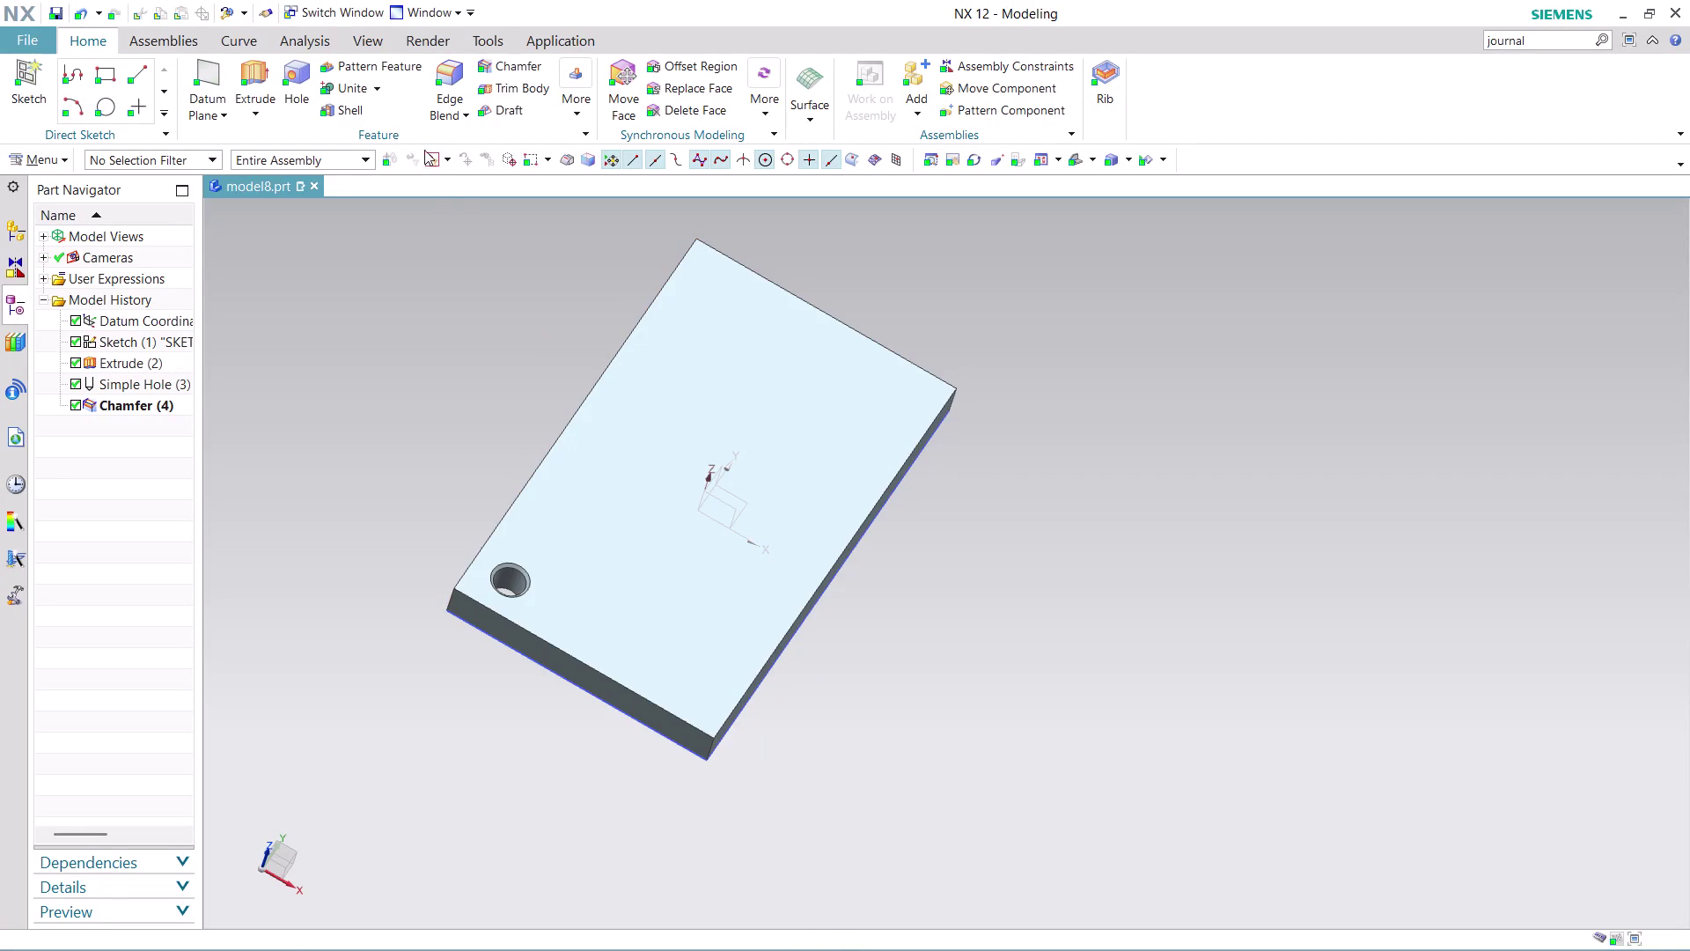
Start a linear pattern of the corner hole and its chamfer along the plate's long edge.
click(409, 64)
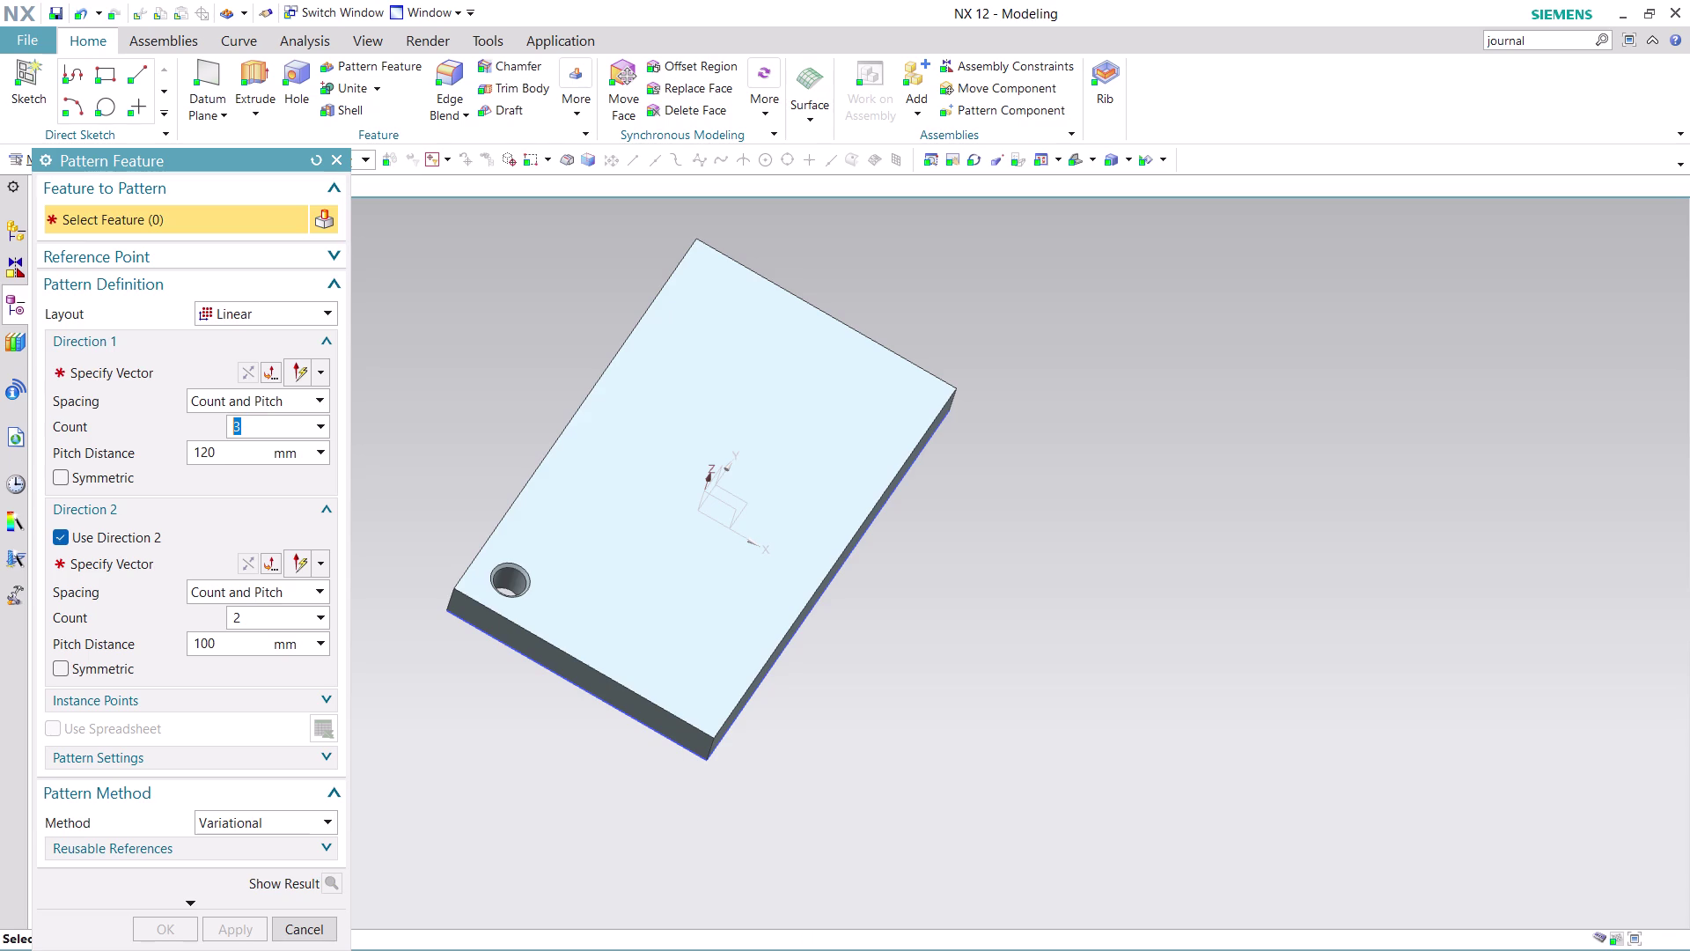
click(511, 584)
click(520, 568)
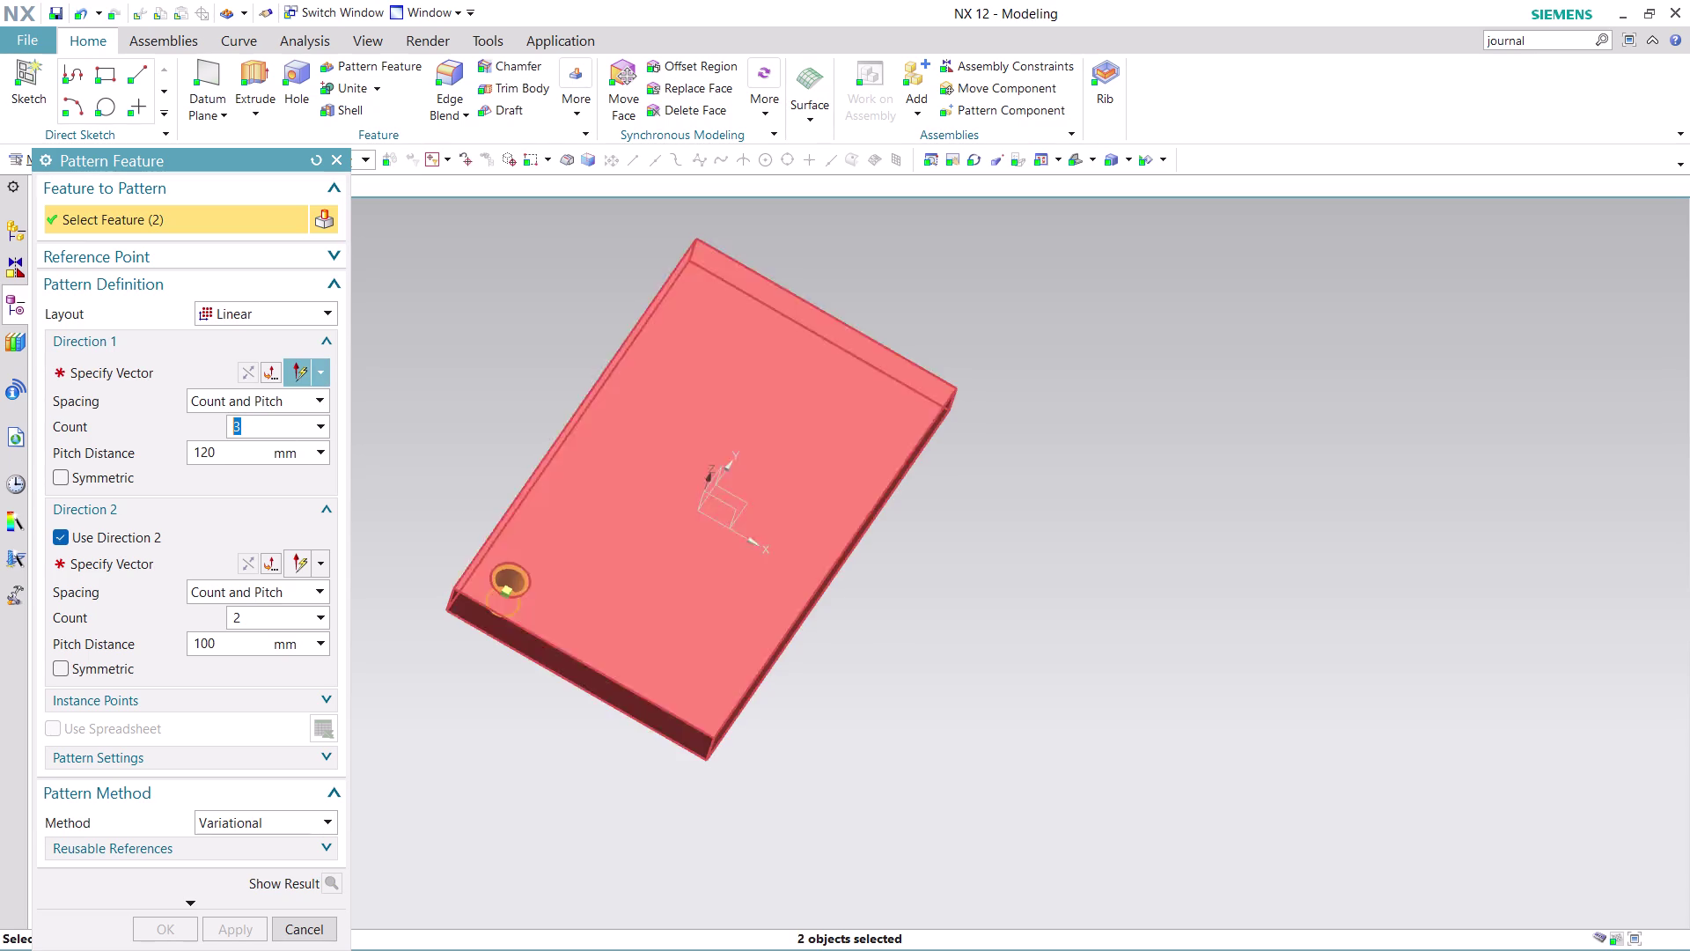
click(157, 373)
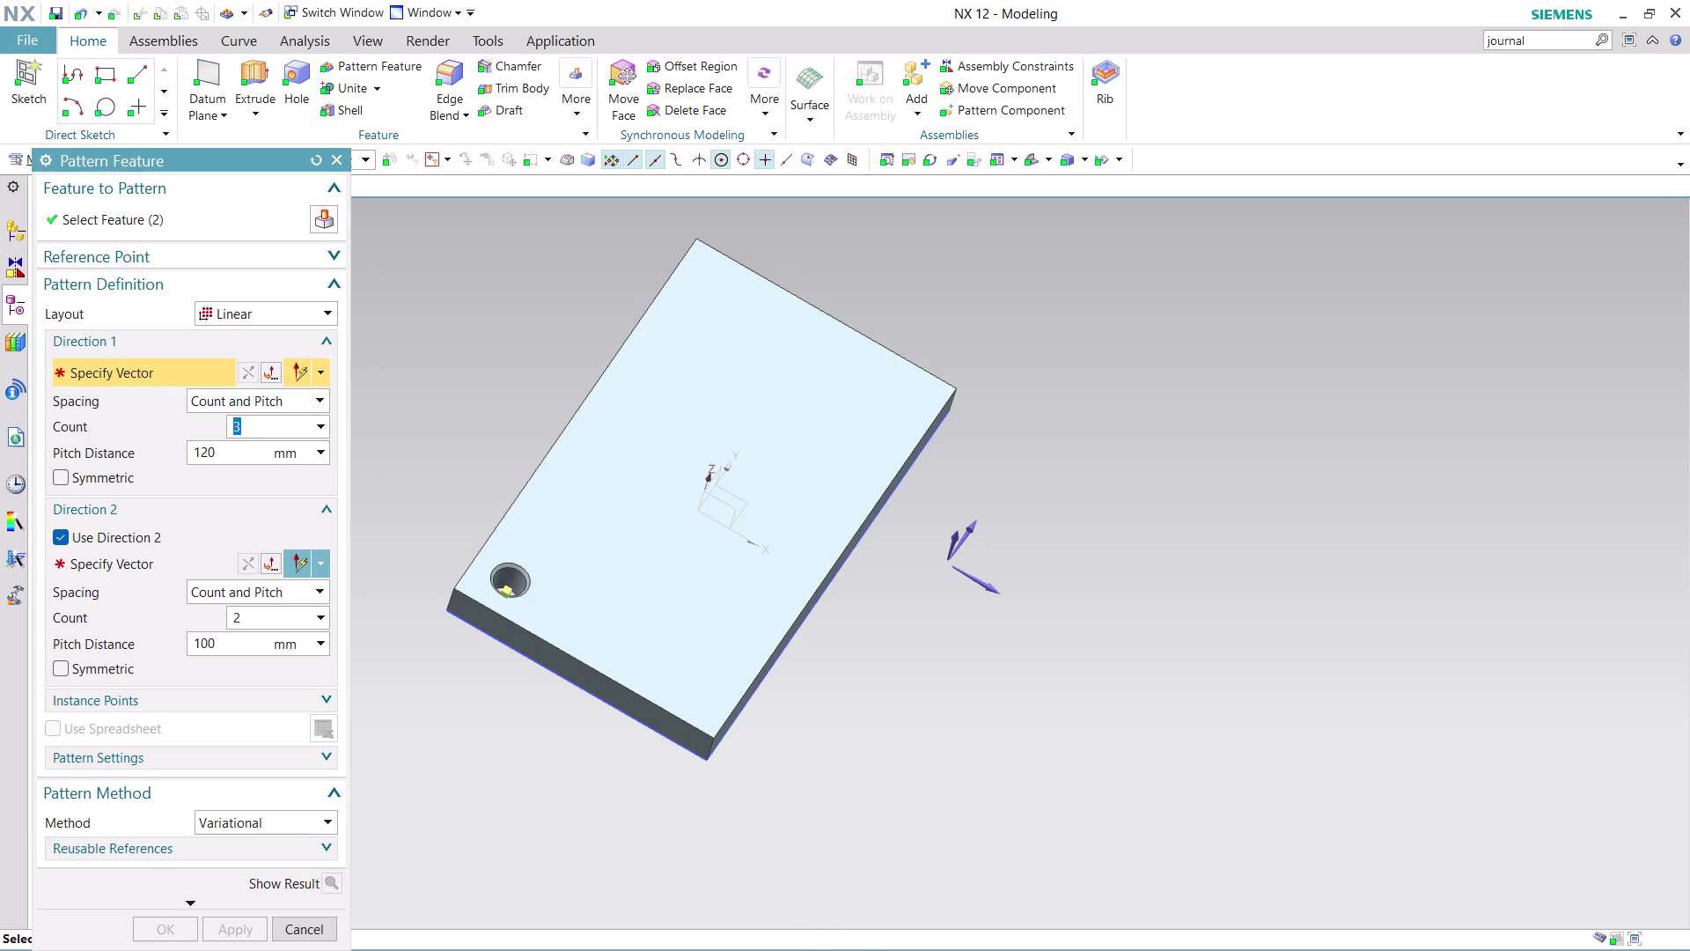
click(536, 463)
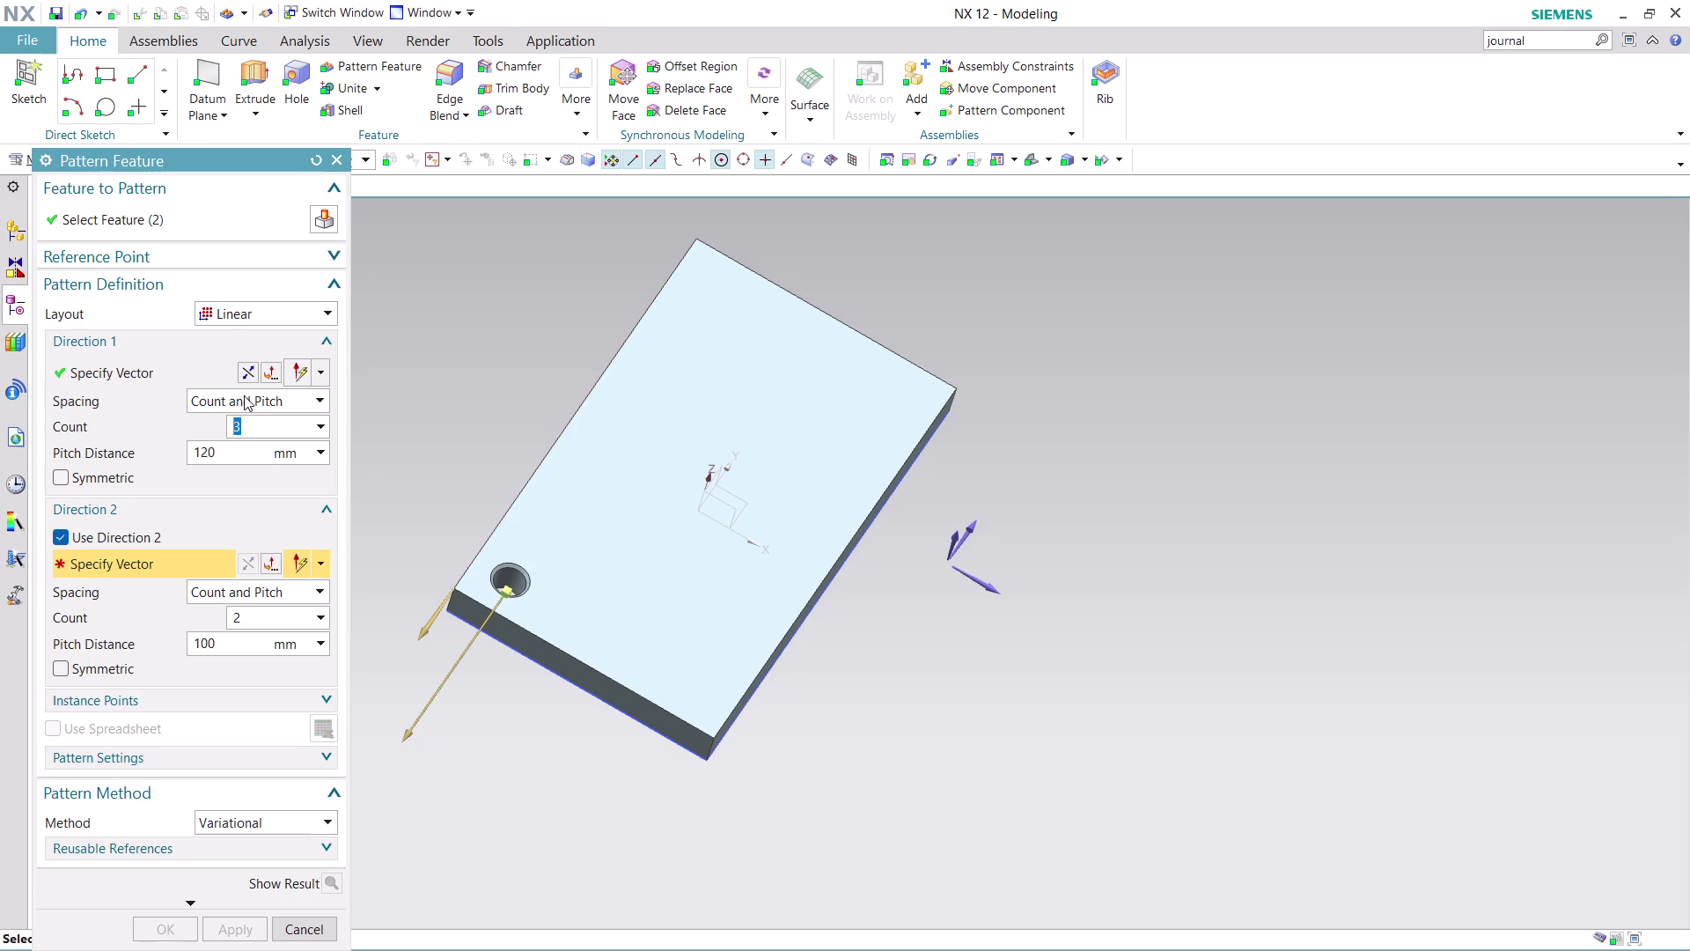
click(250, 372)
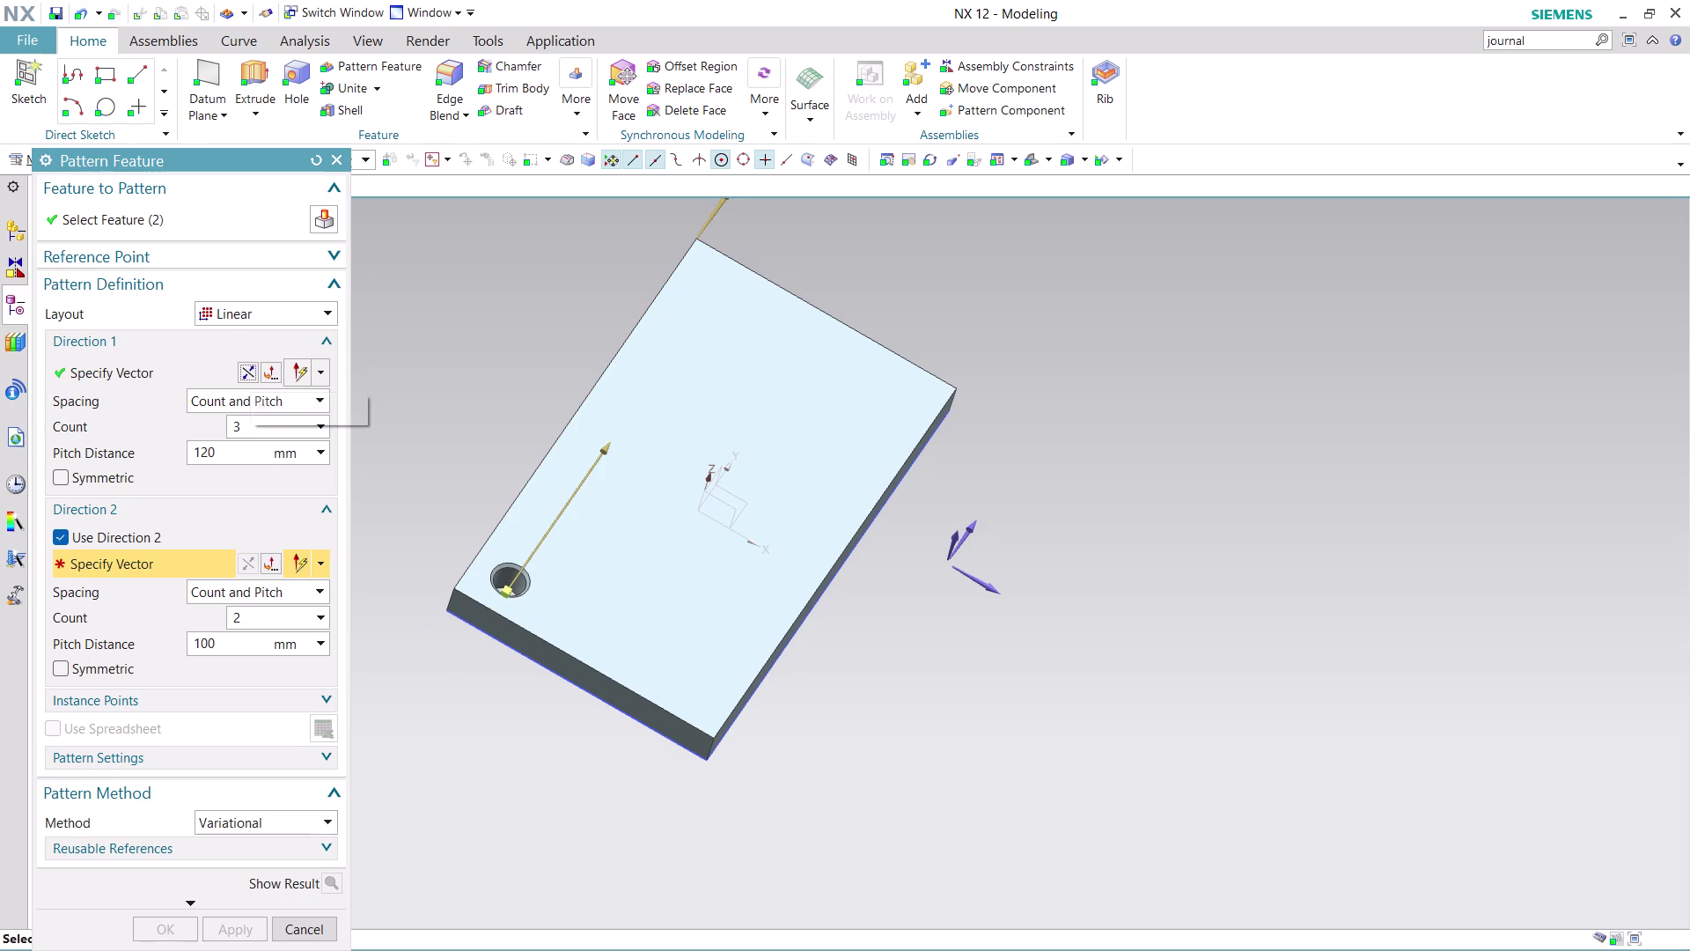
Set 125 mm and 130 mm spacings for the two directions and create the 3 × 2 pattern.
click(240, 449)
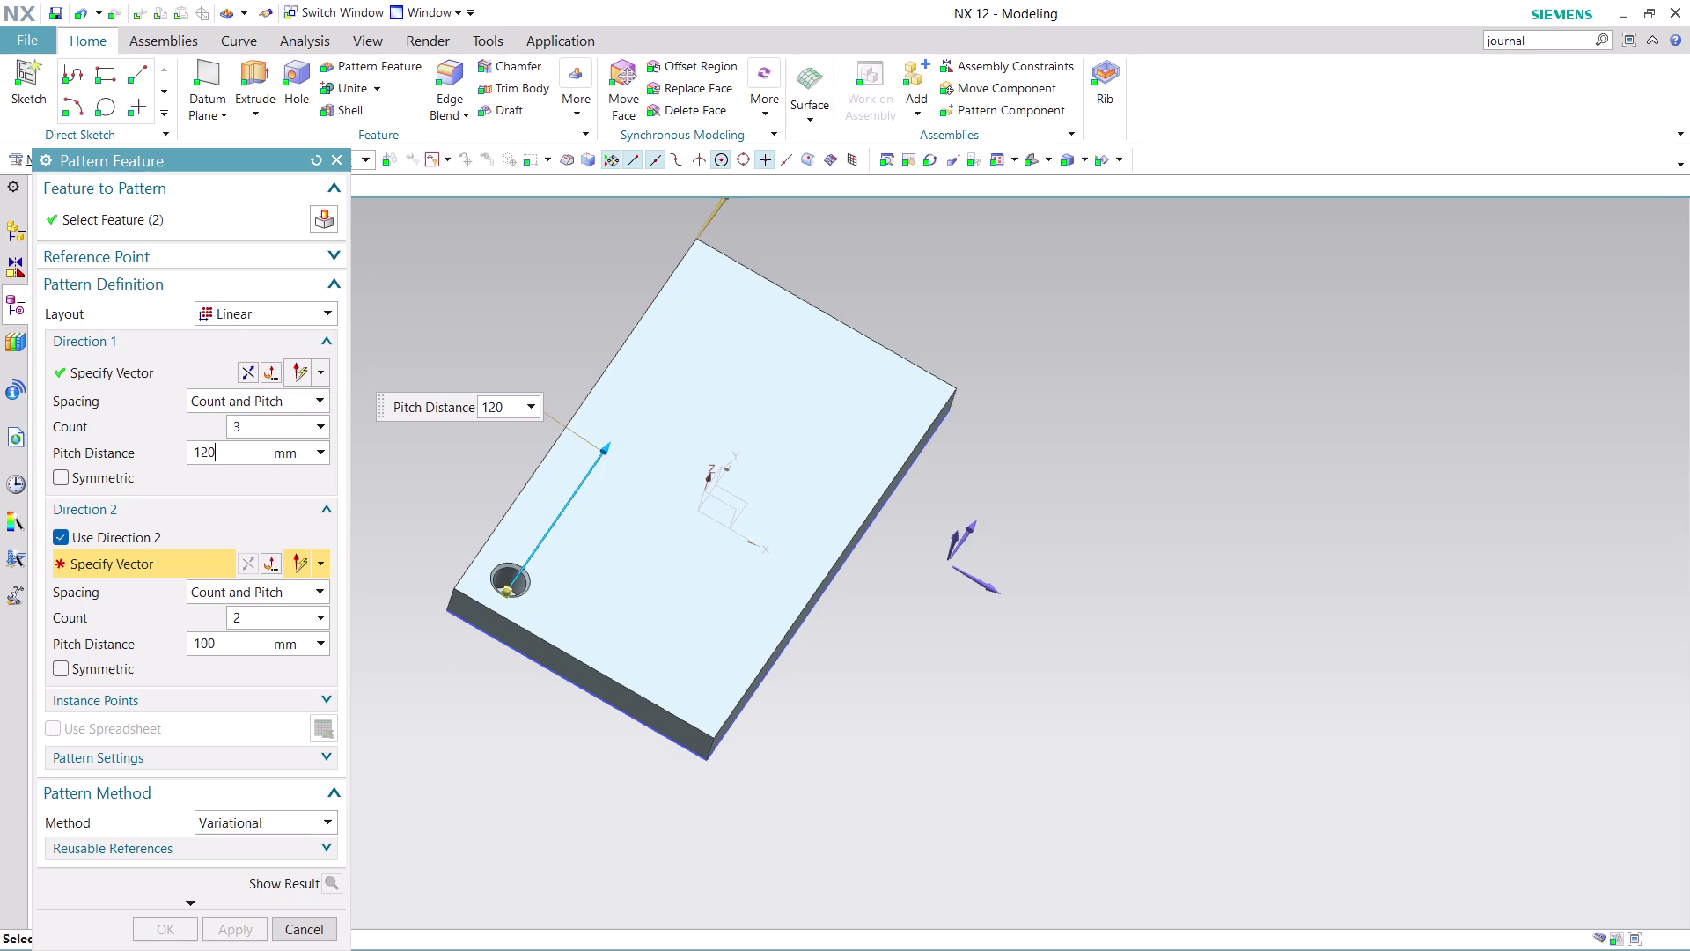
key(BackSpace)
key(5)
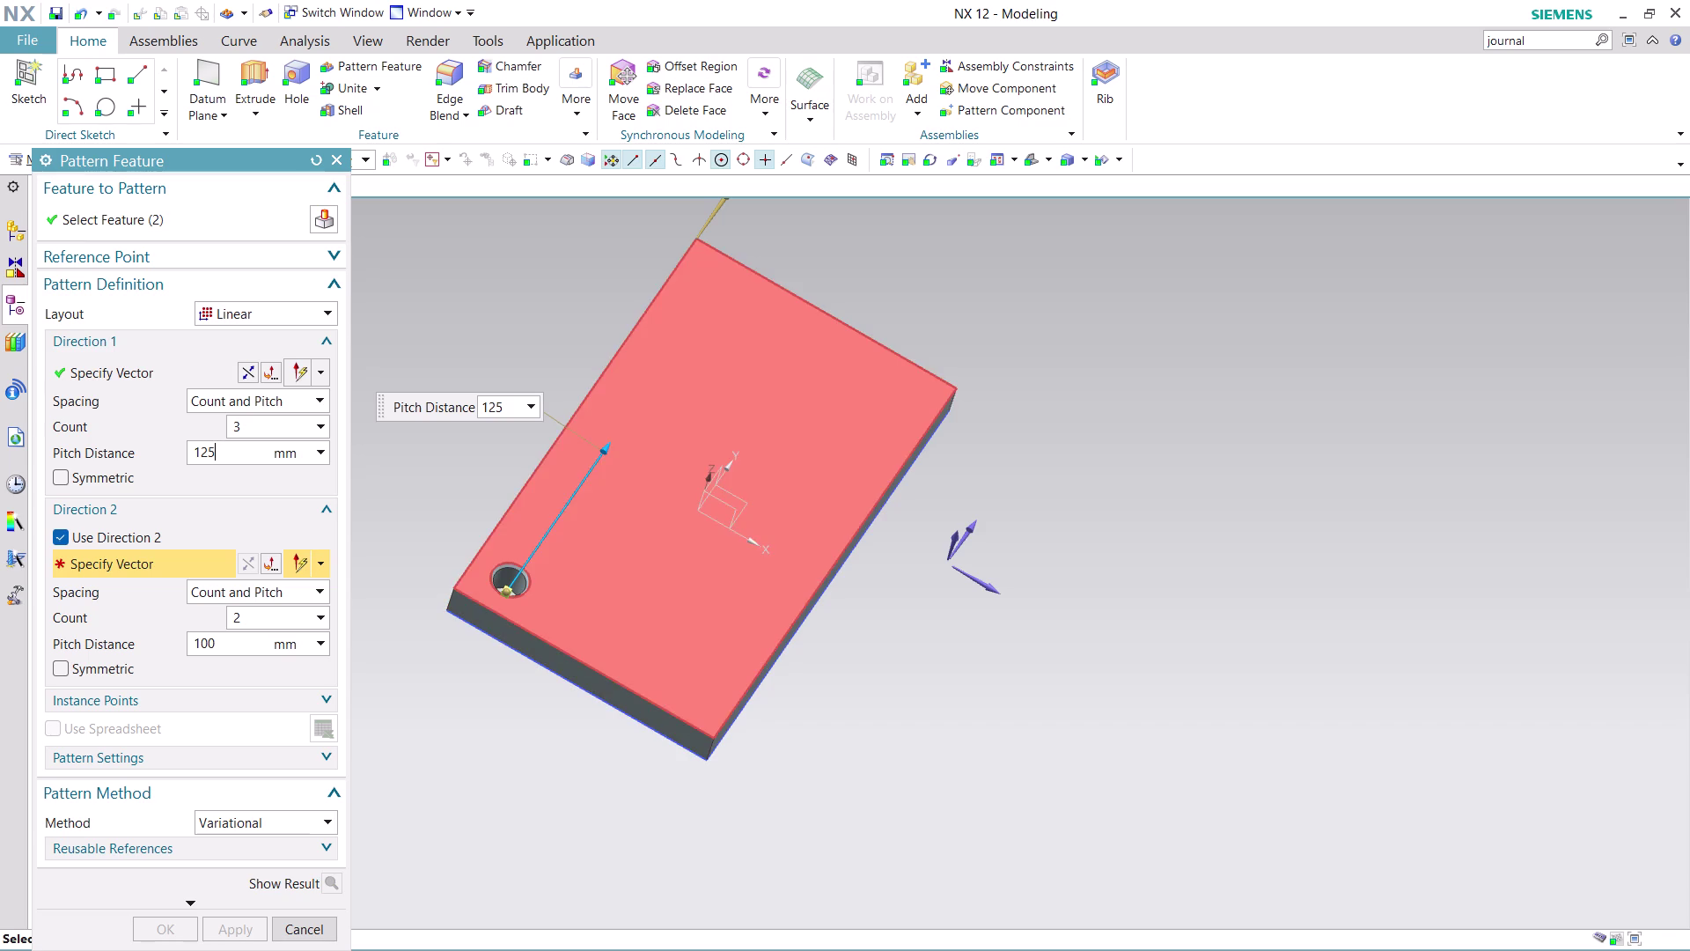
click(649, 699)
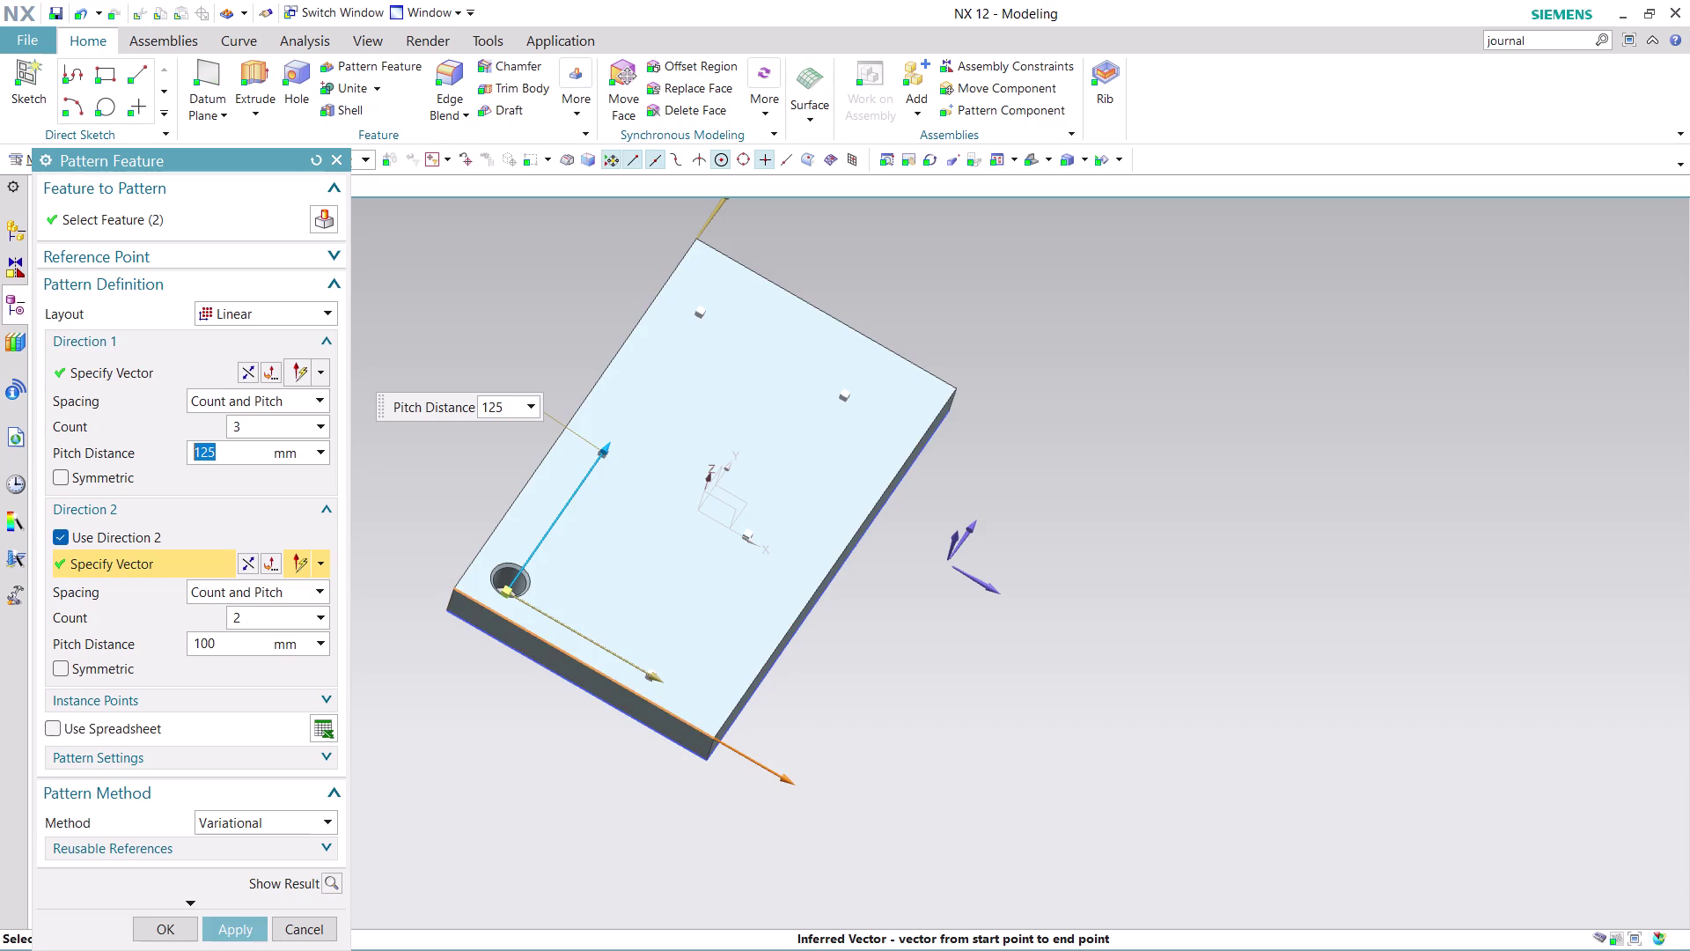
double_click(237, 648)
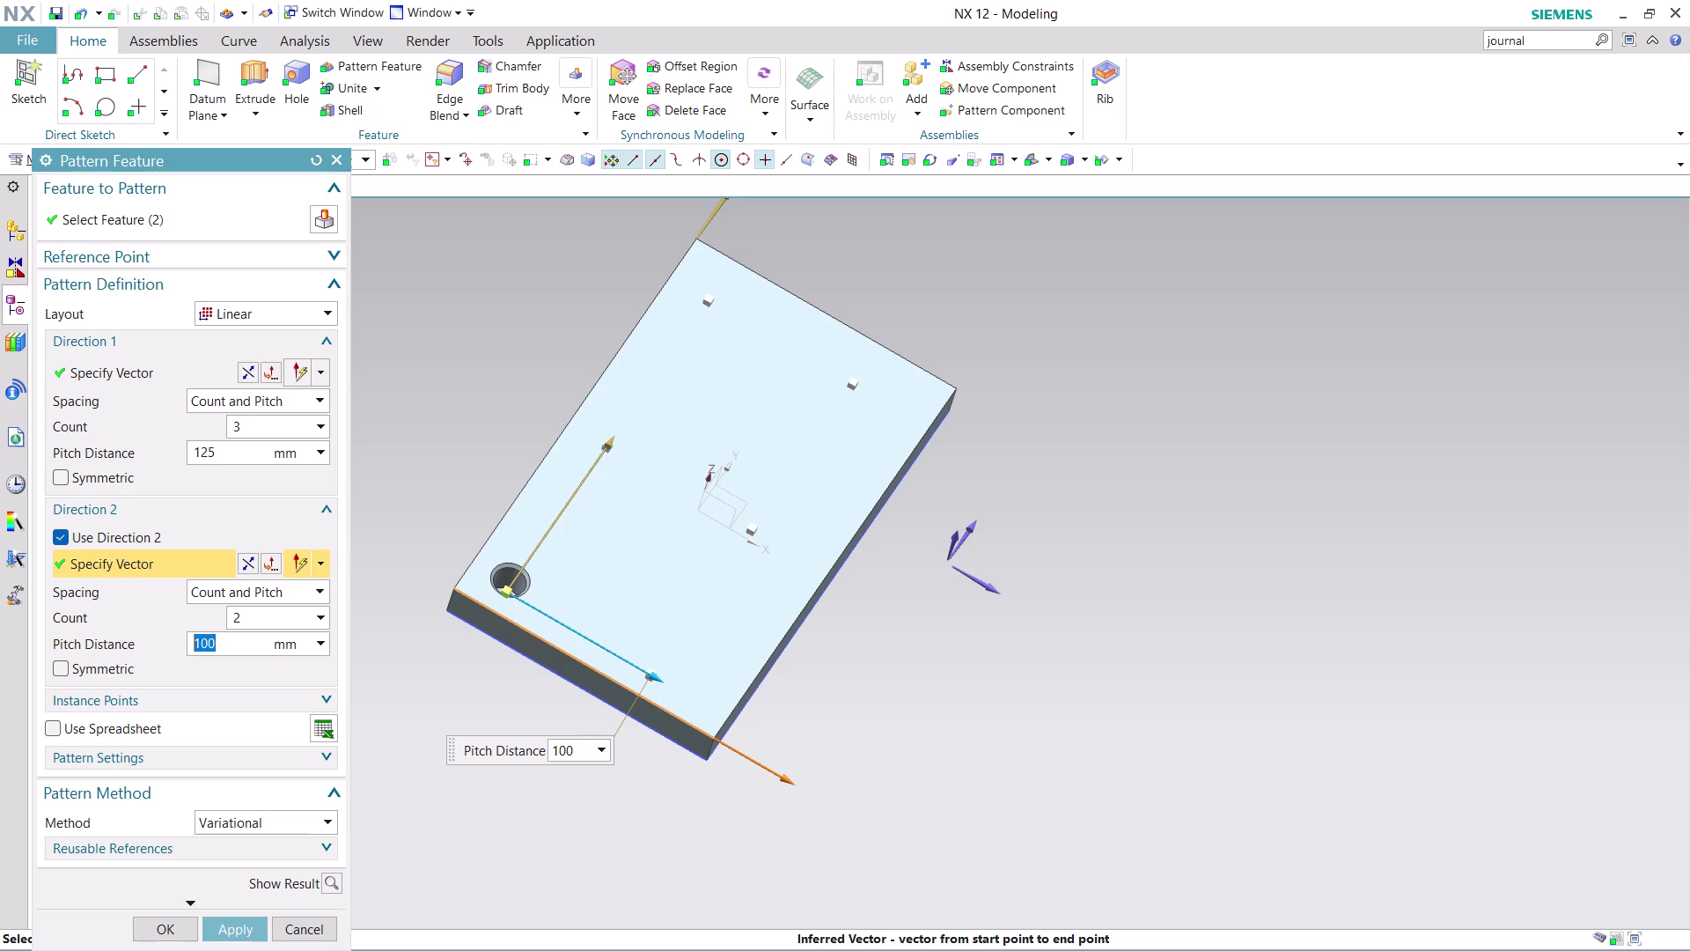
key(1)
text(3)
text(0)
click(249, 930)
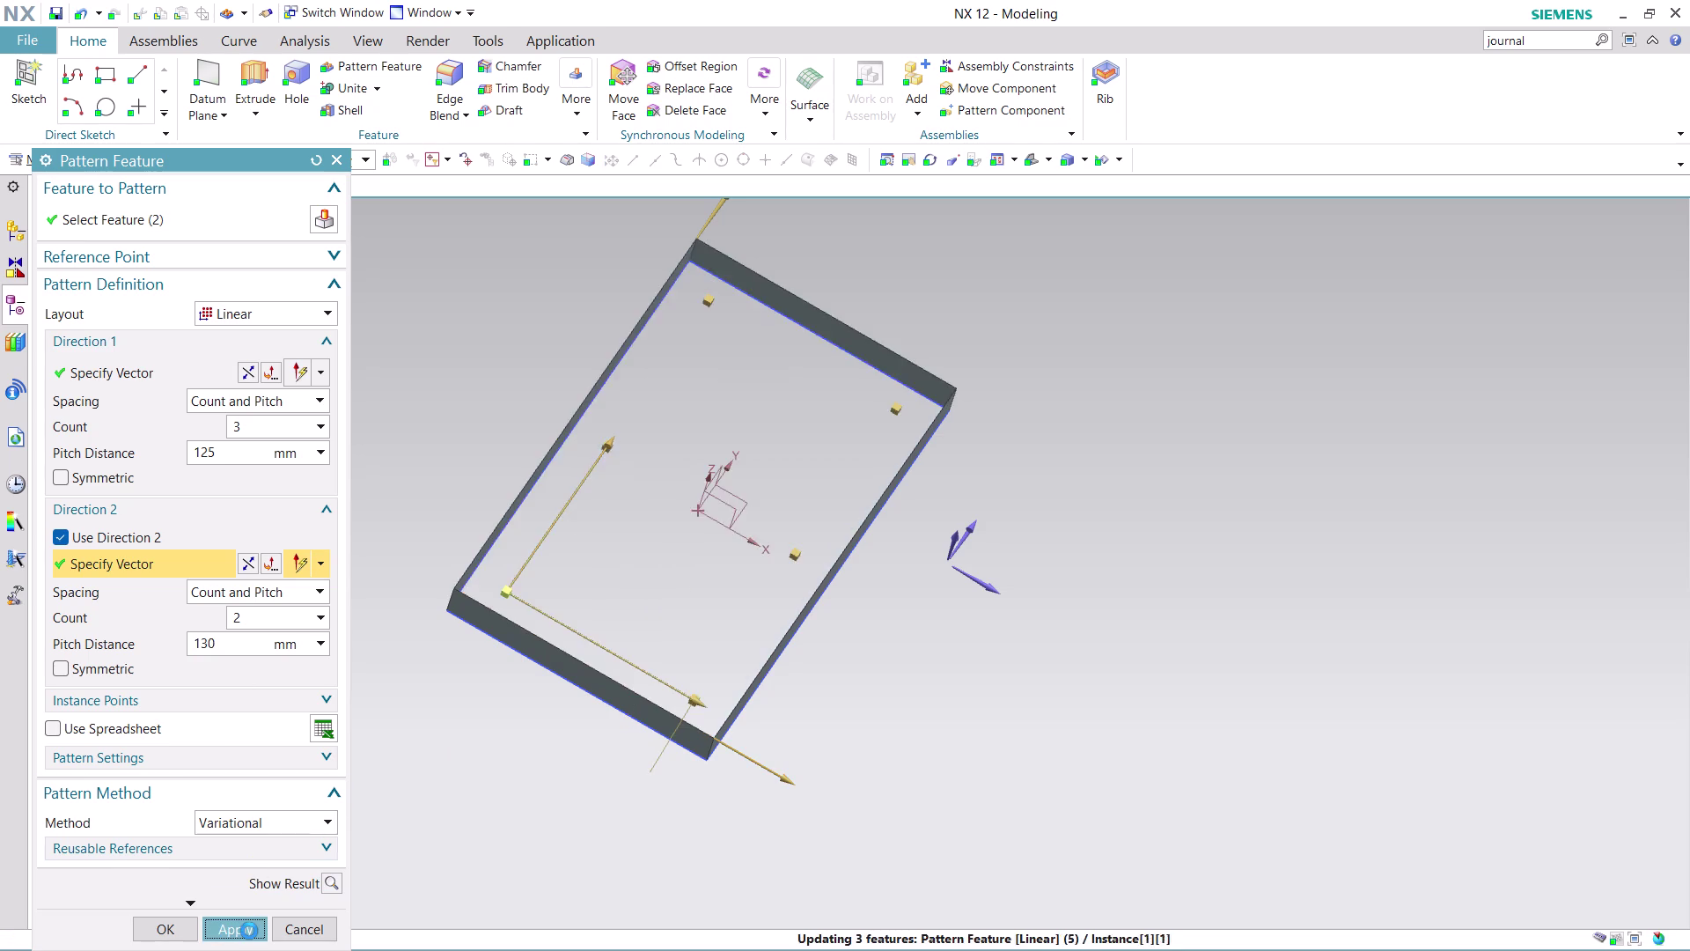
click(307, 934)
scroll(up, 3)
Inspect the six patterned holes, then start a chamfer on the plate's front long edge.
middle_drag(817, 791, 665, 833)
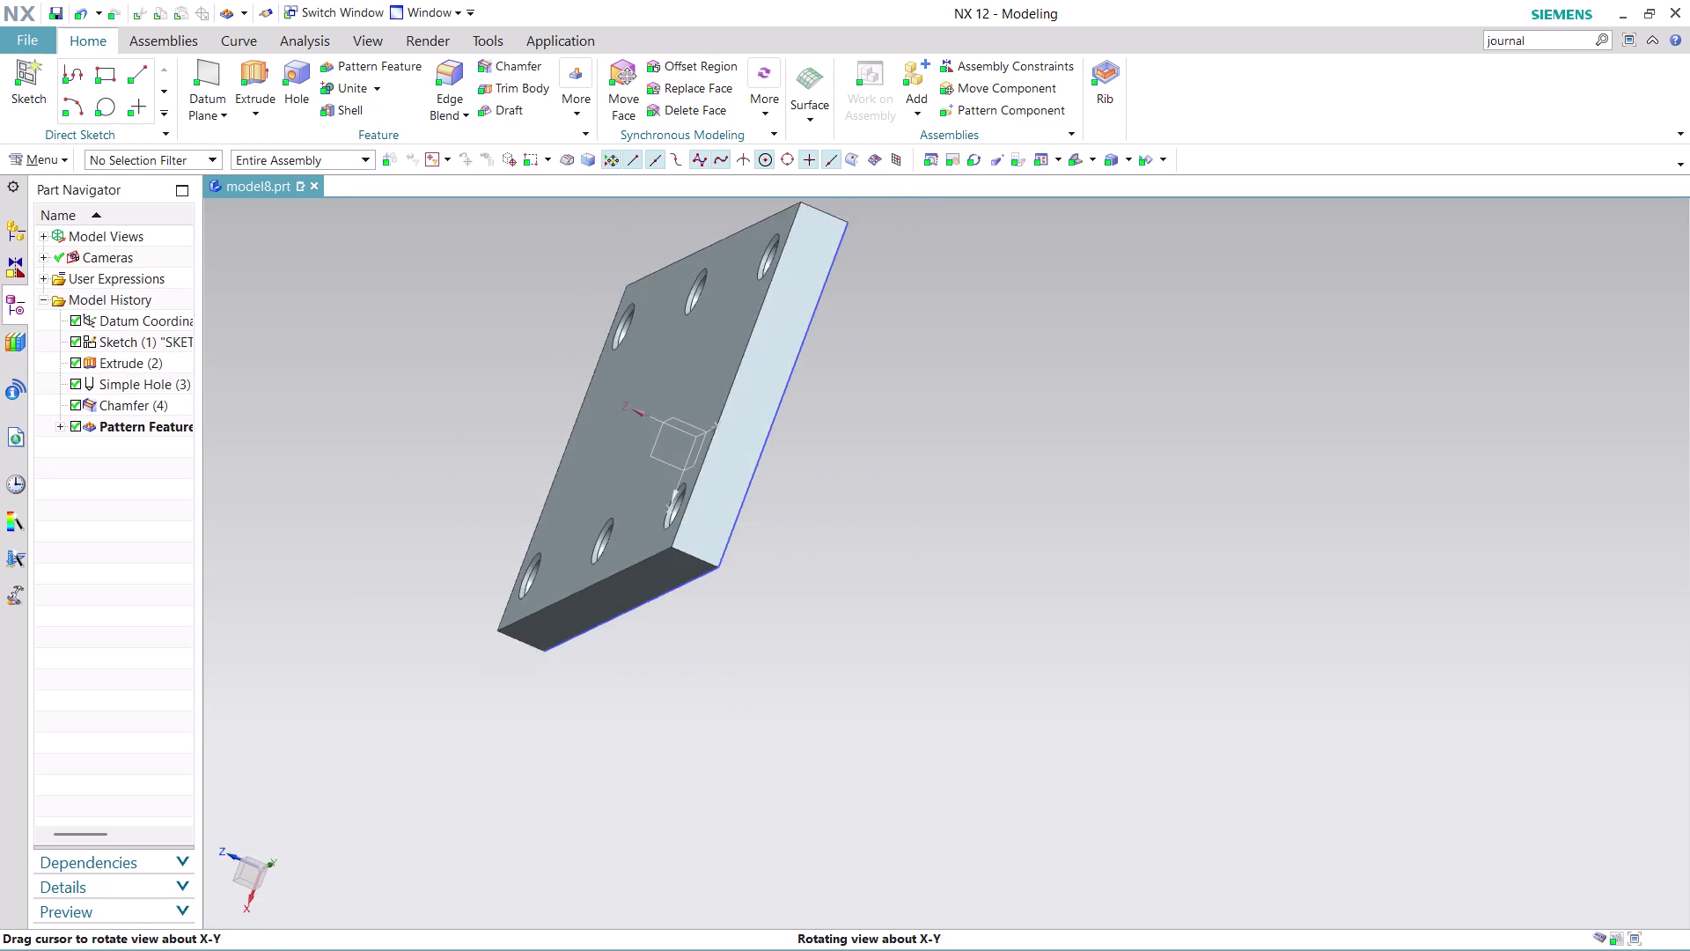
middle_drag(665, 833, 692, 712)
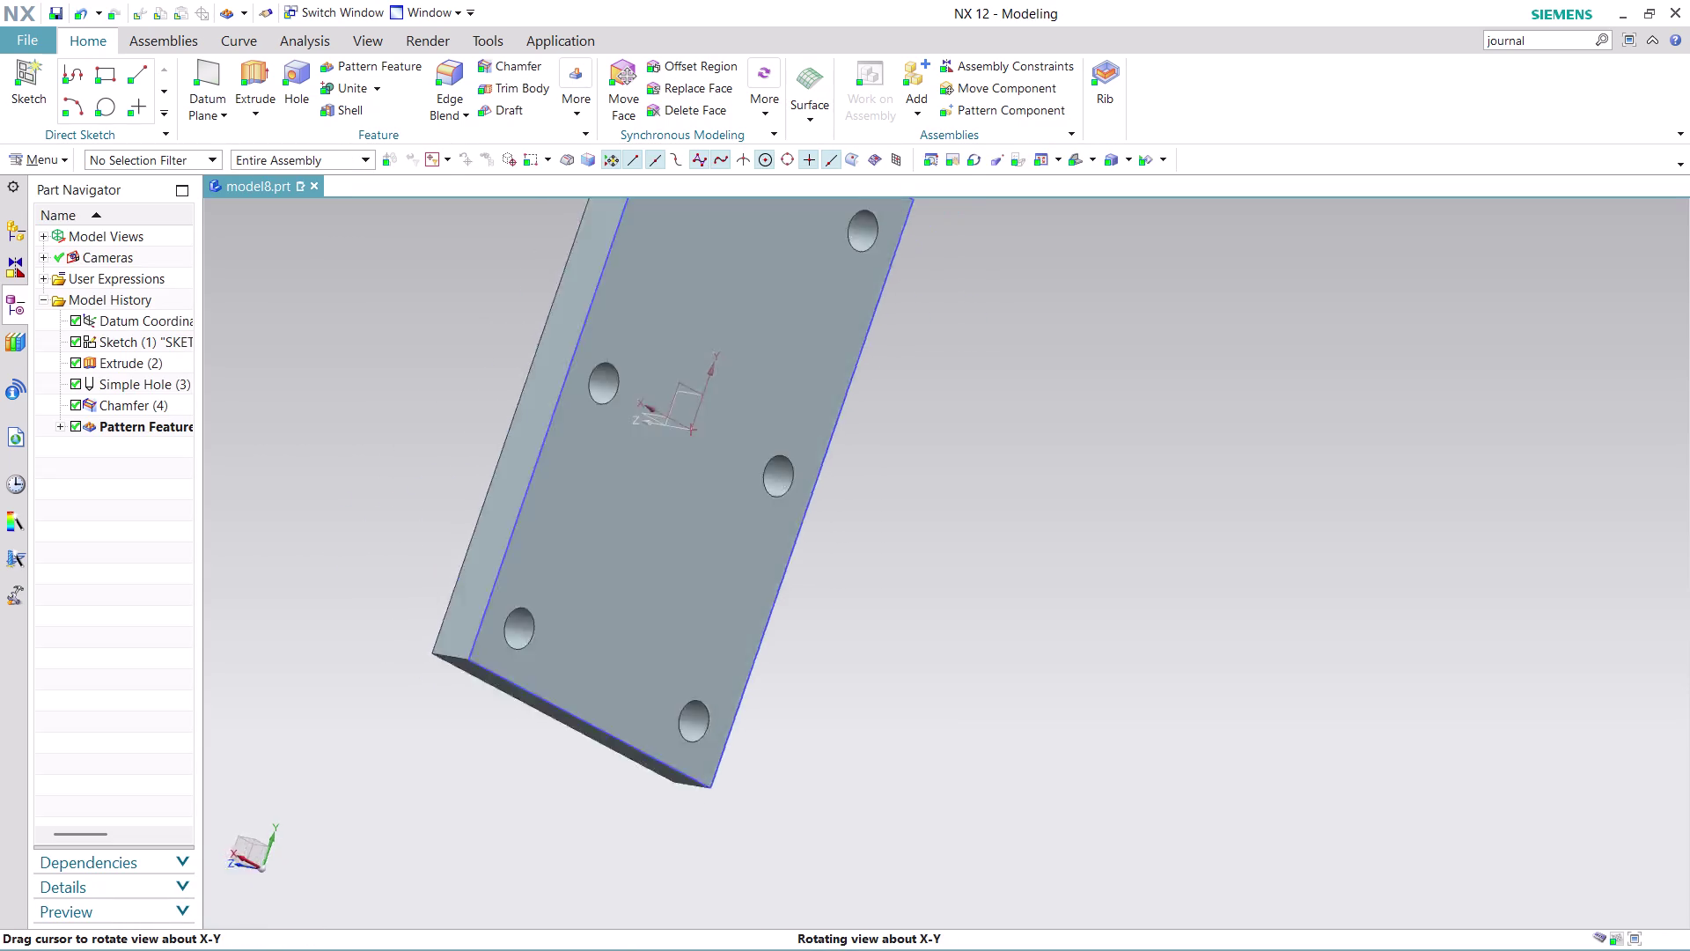
middle_drag(691, 712, 789, 645)
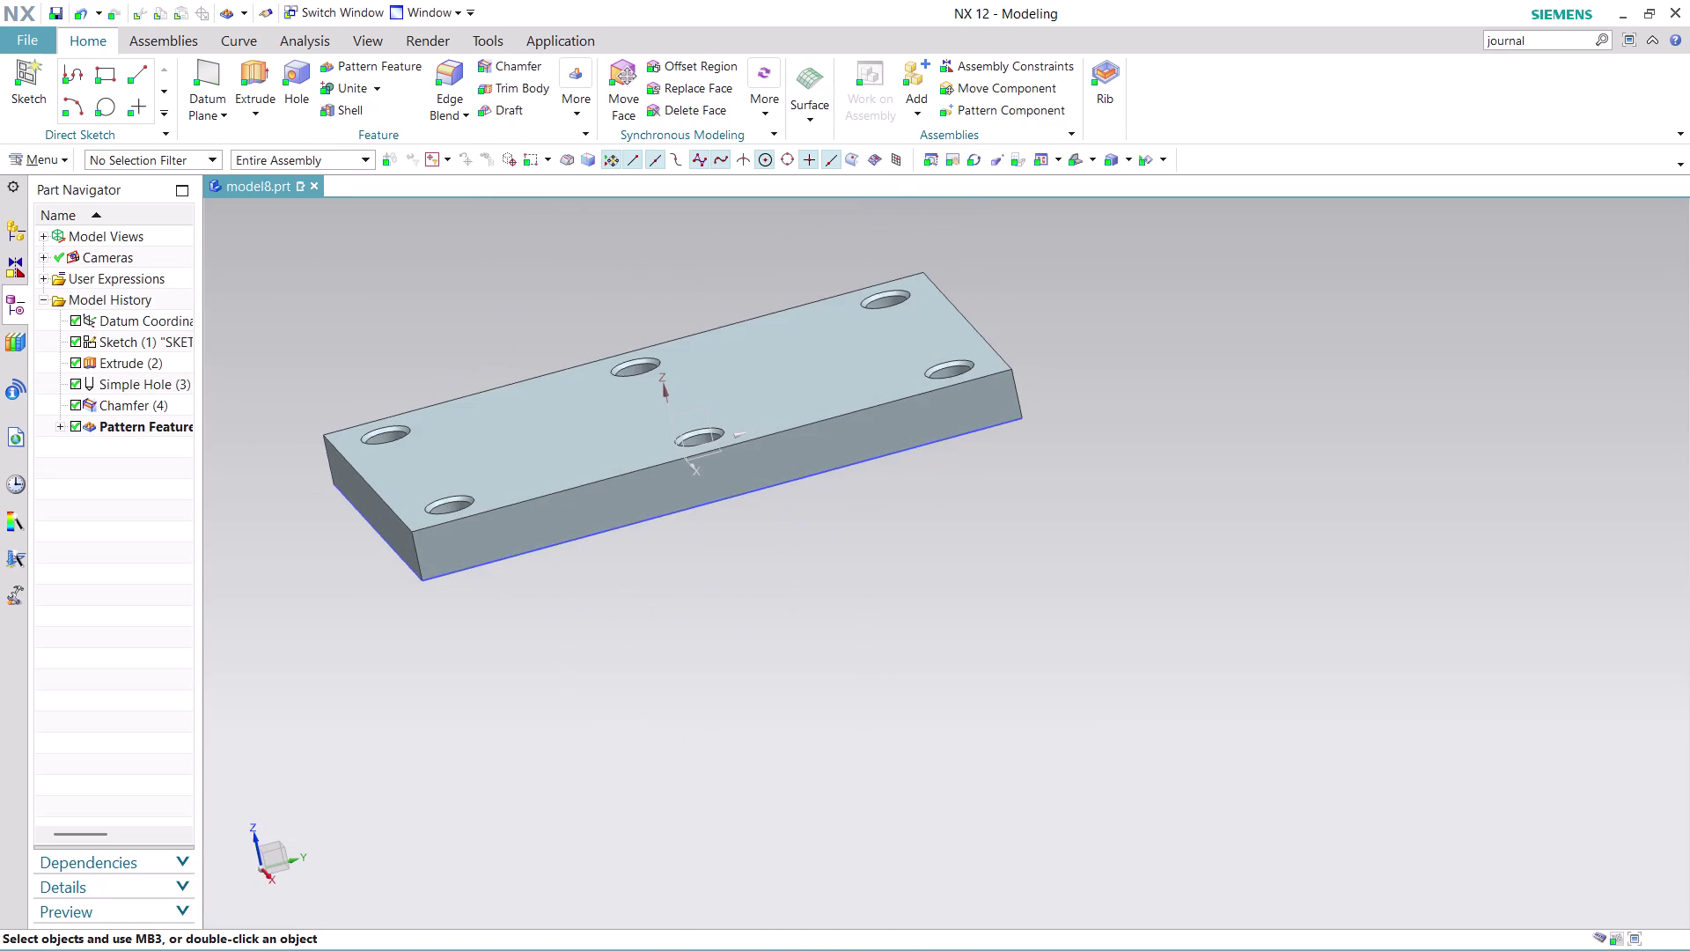
scroll(up, 3)
scroll(down, 3)
scroll(up, 3)
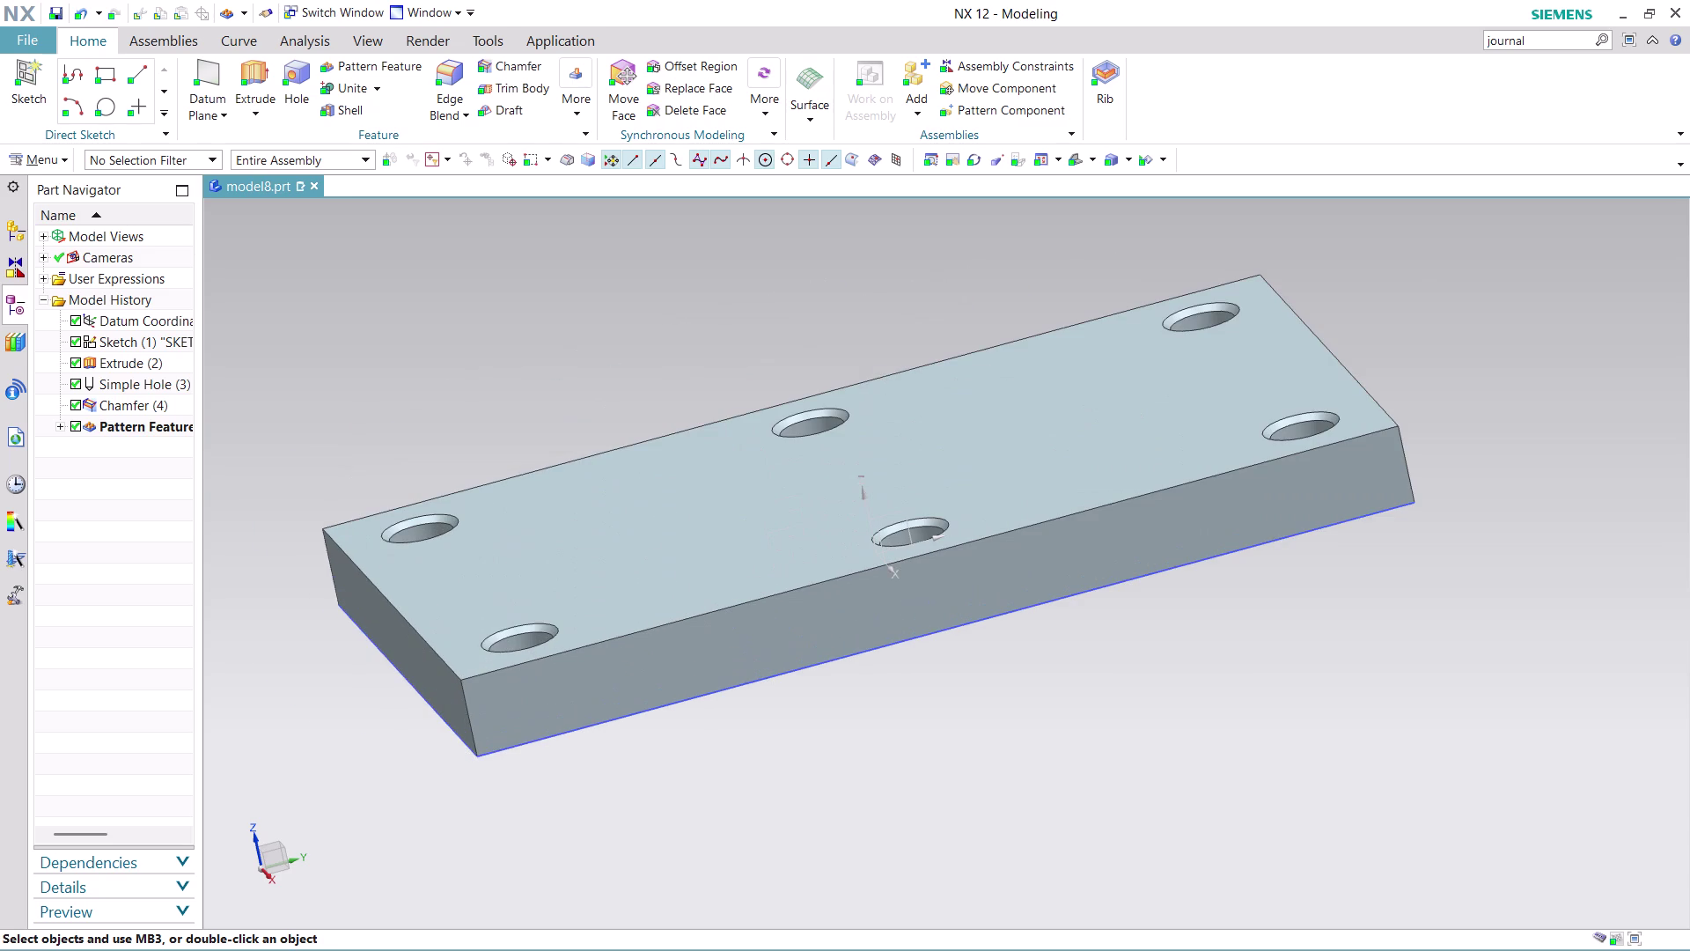
click(529, 67)
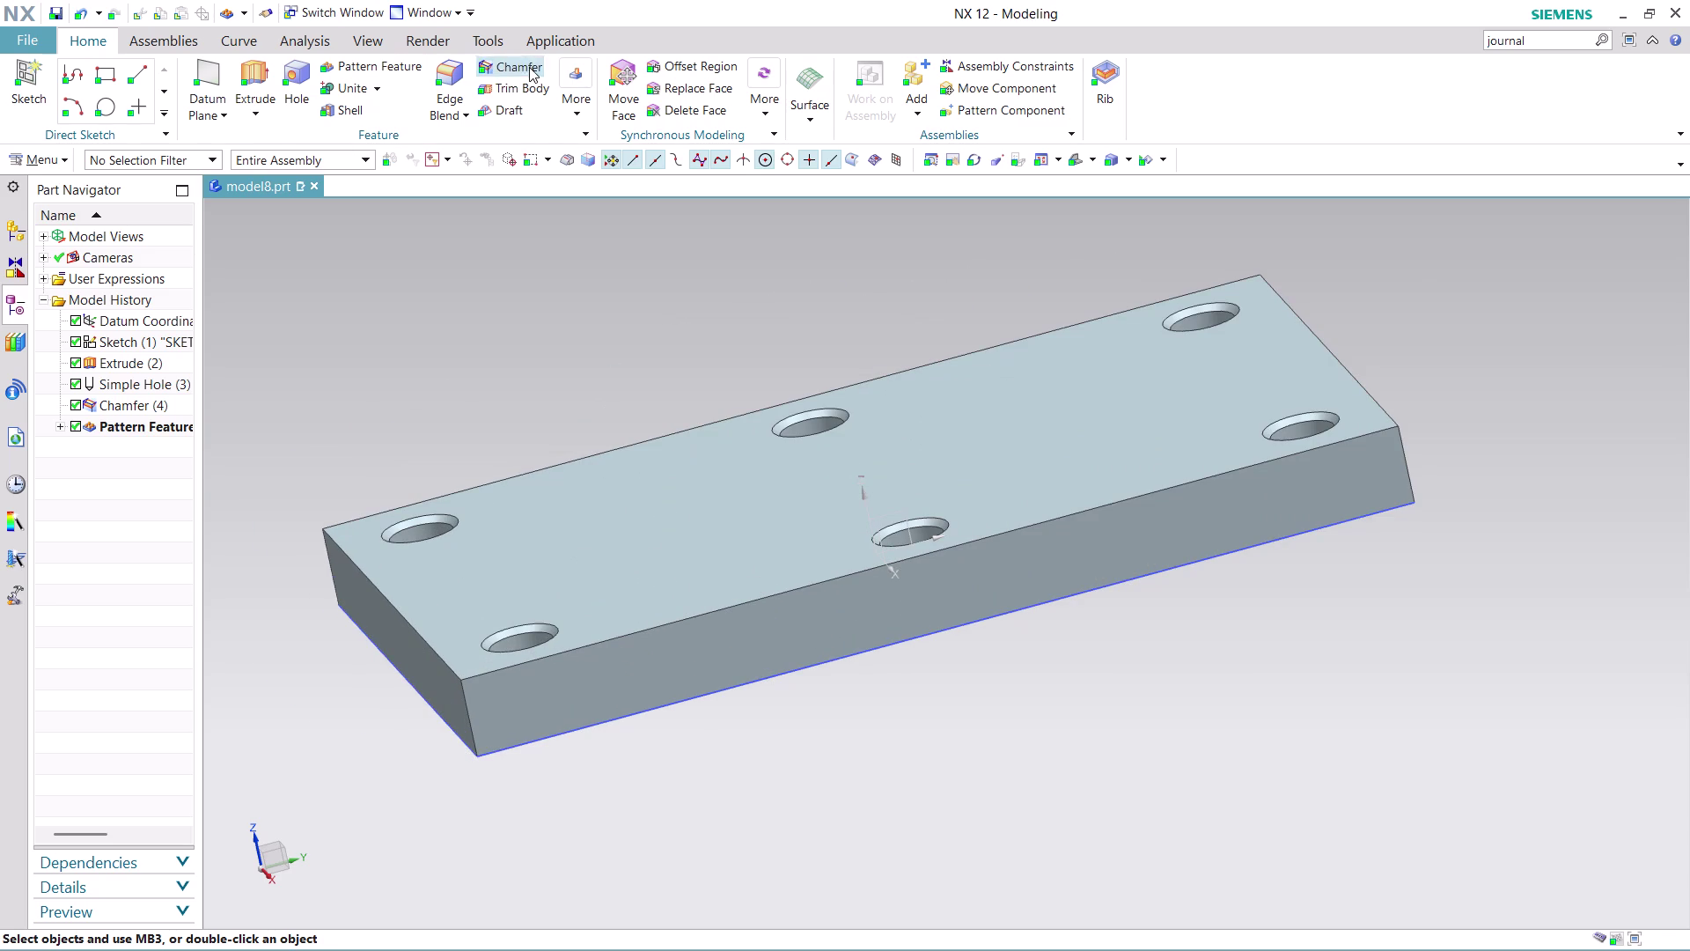
click(776, 595)
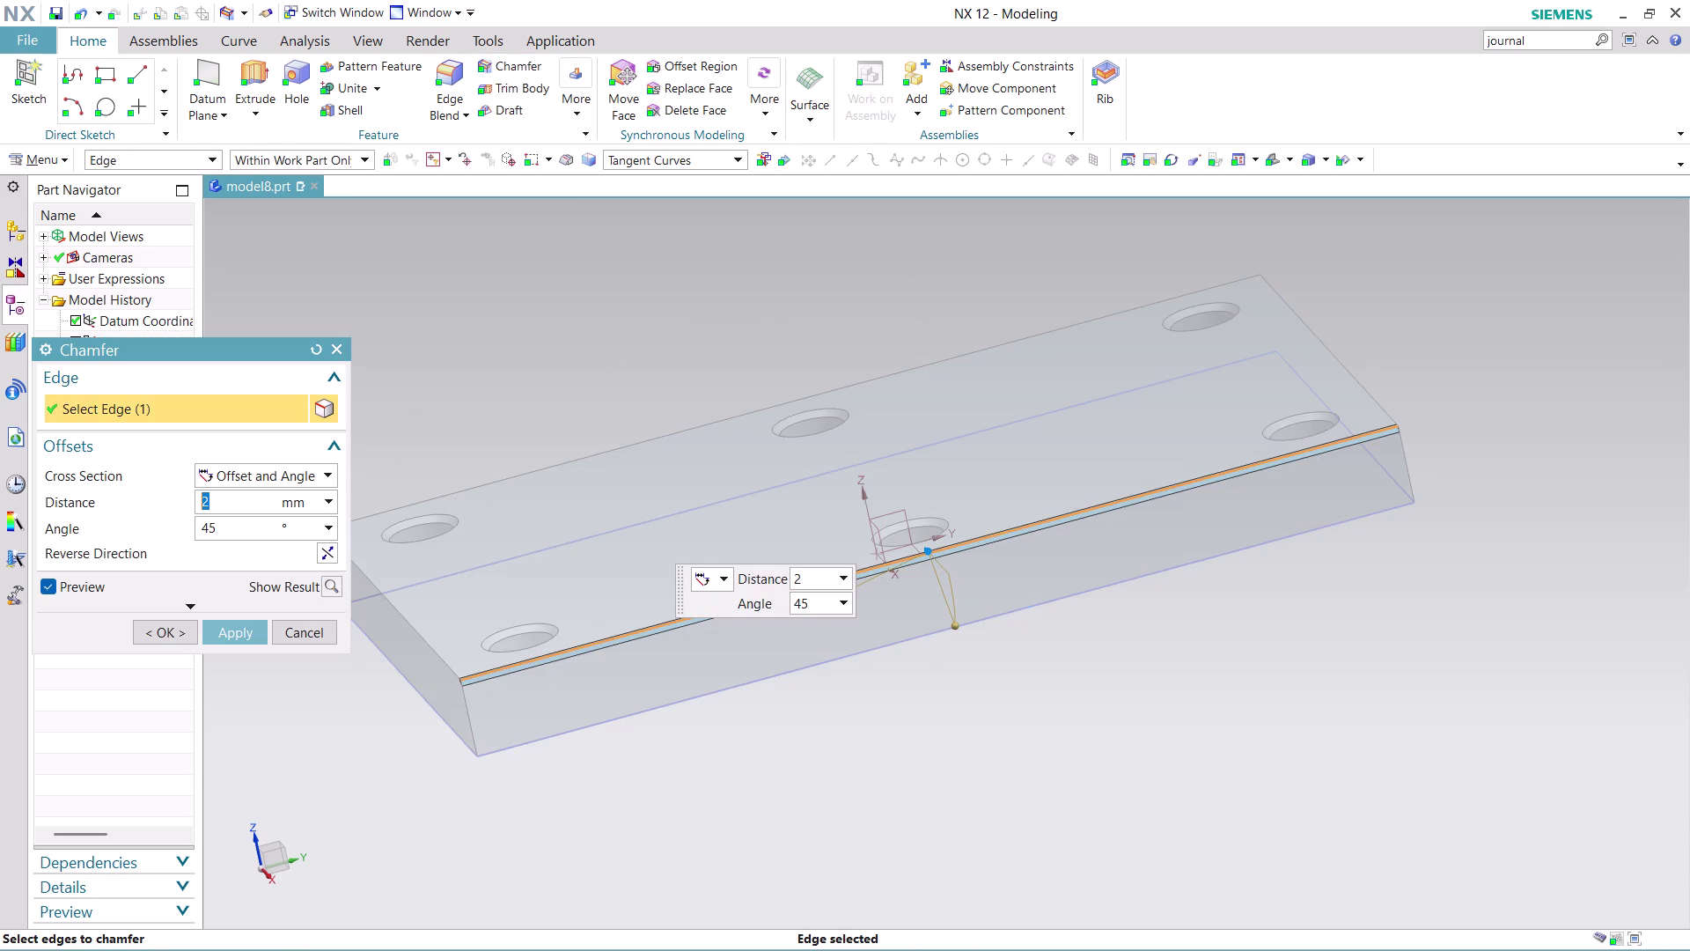
Add the left, back long and one remaining plate edge to the 2 mm × 45° chamfer.
middle_drag(595, 274, 663, 302)
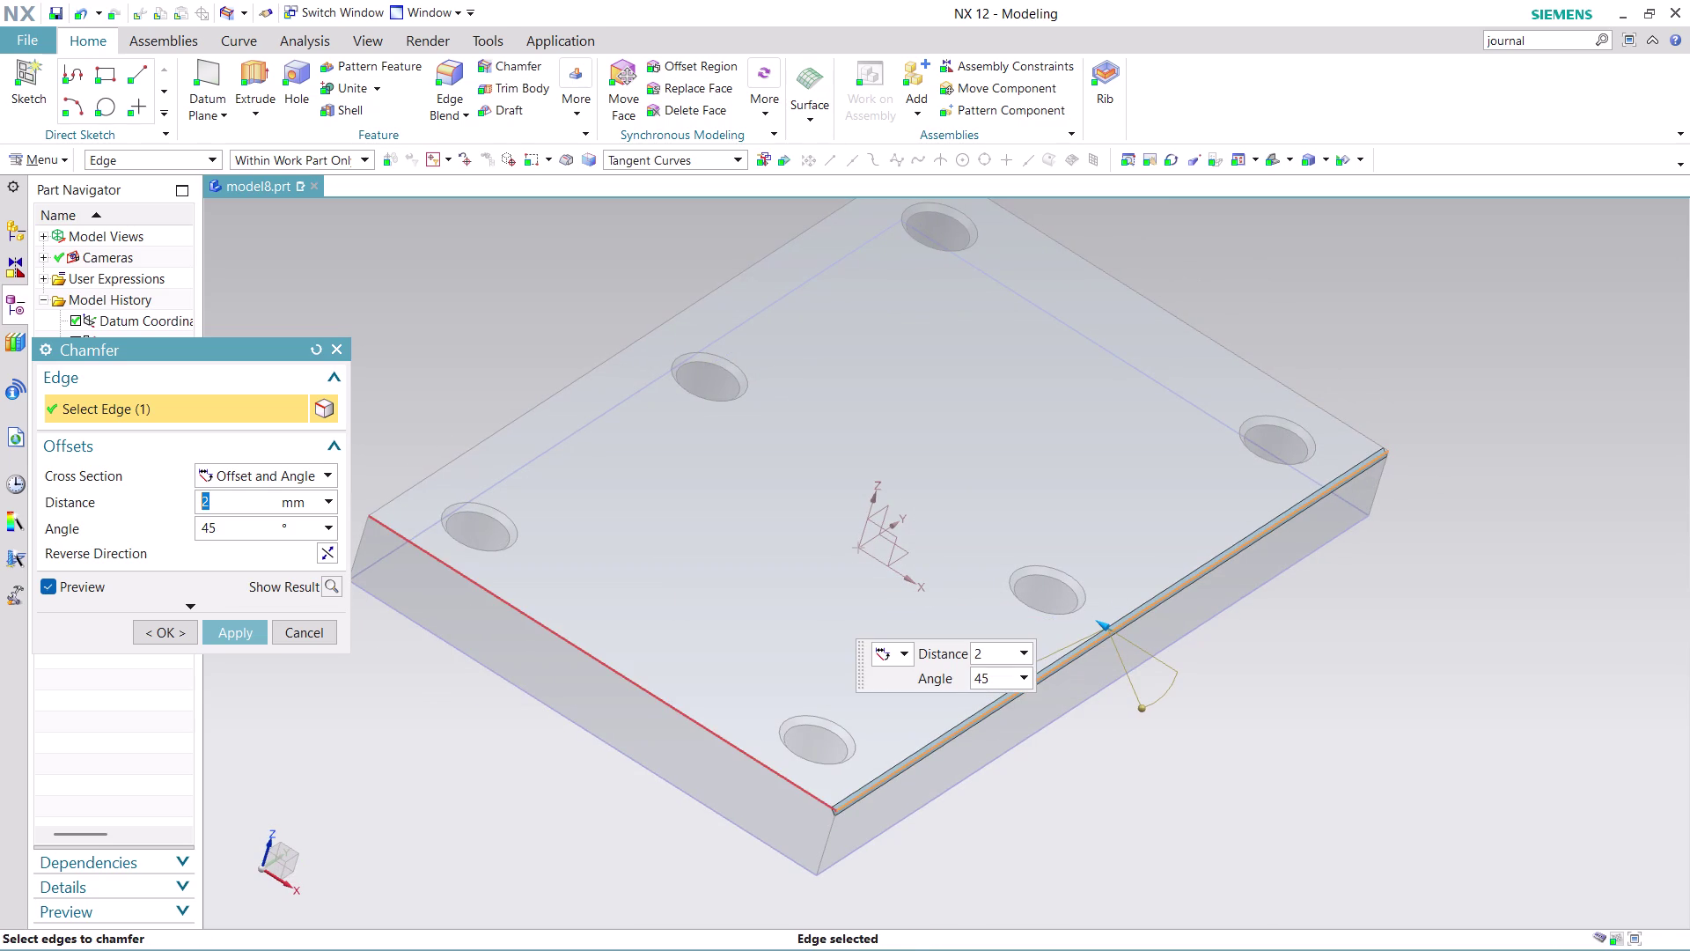
click(640, 689)
click(504, 417)
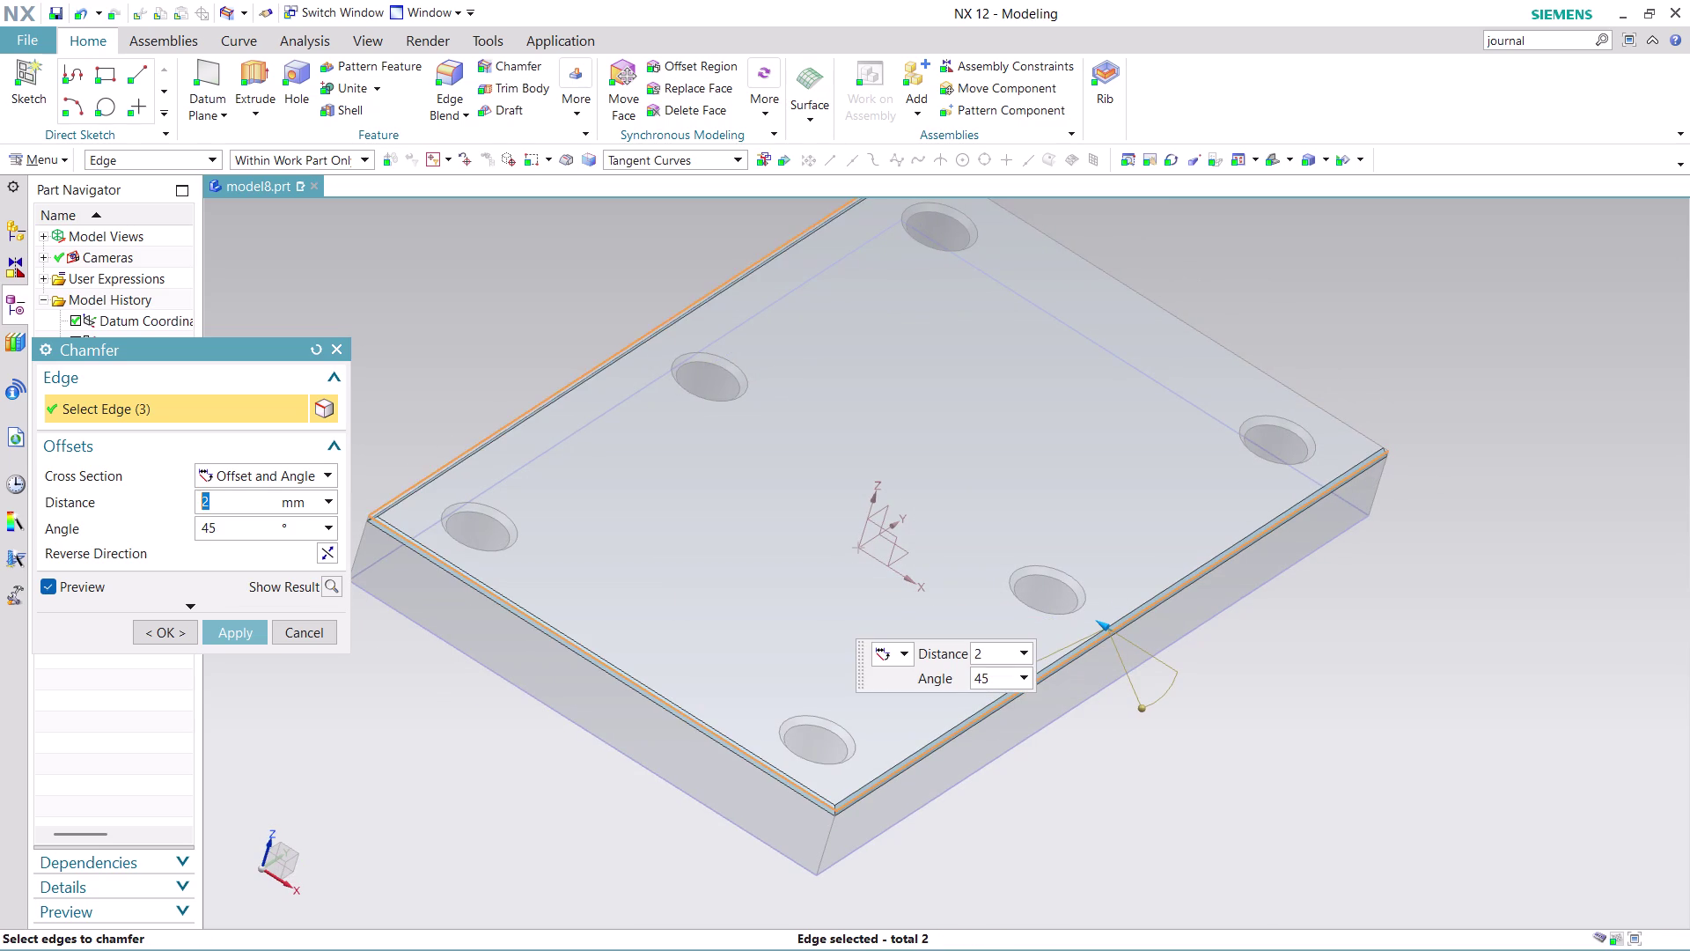
scroll(down, 3)
scroll(up, 3)
middle_drag(1456, 327, 1457, 328)
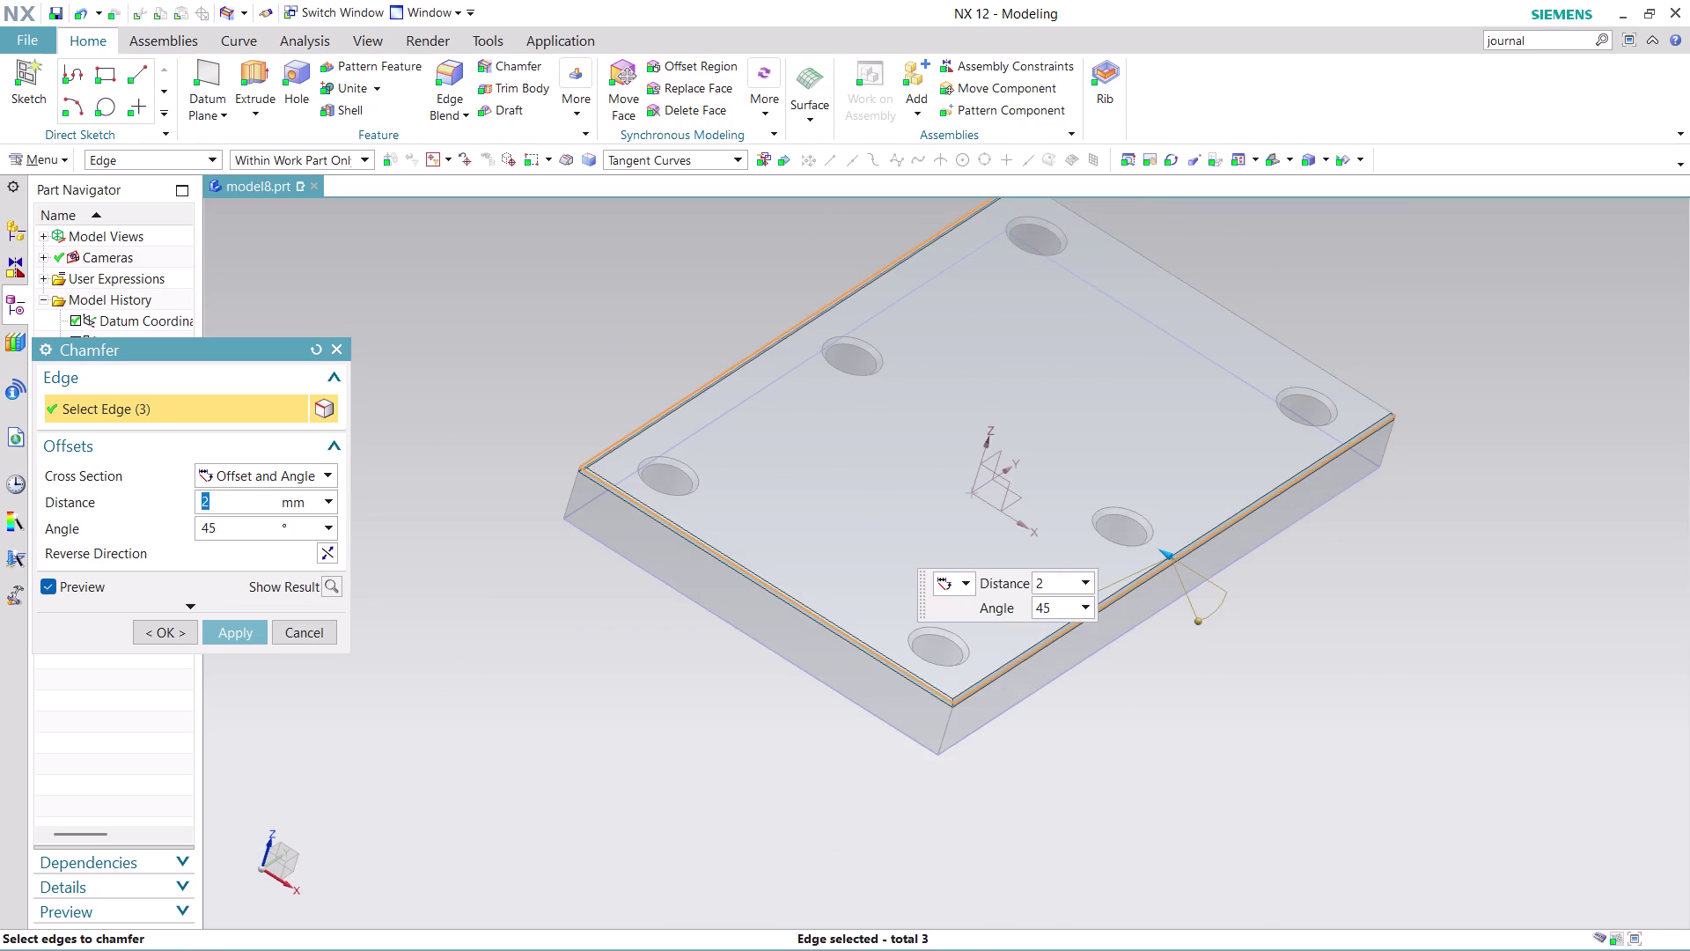
middle_drag(1456, 328, 1350, 482)
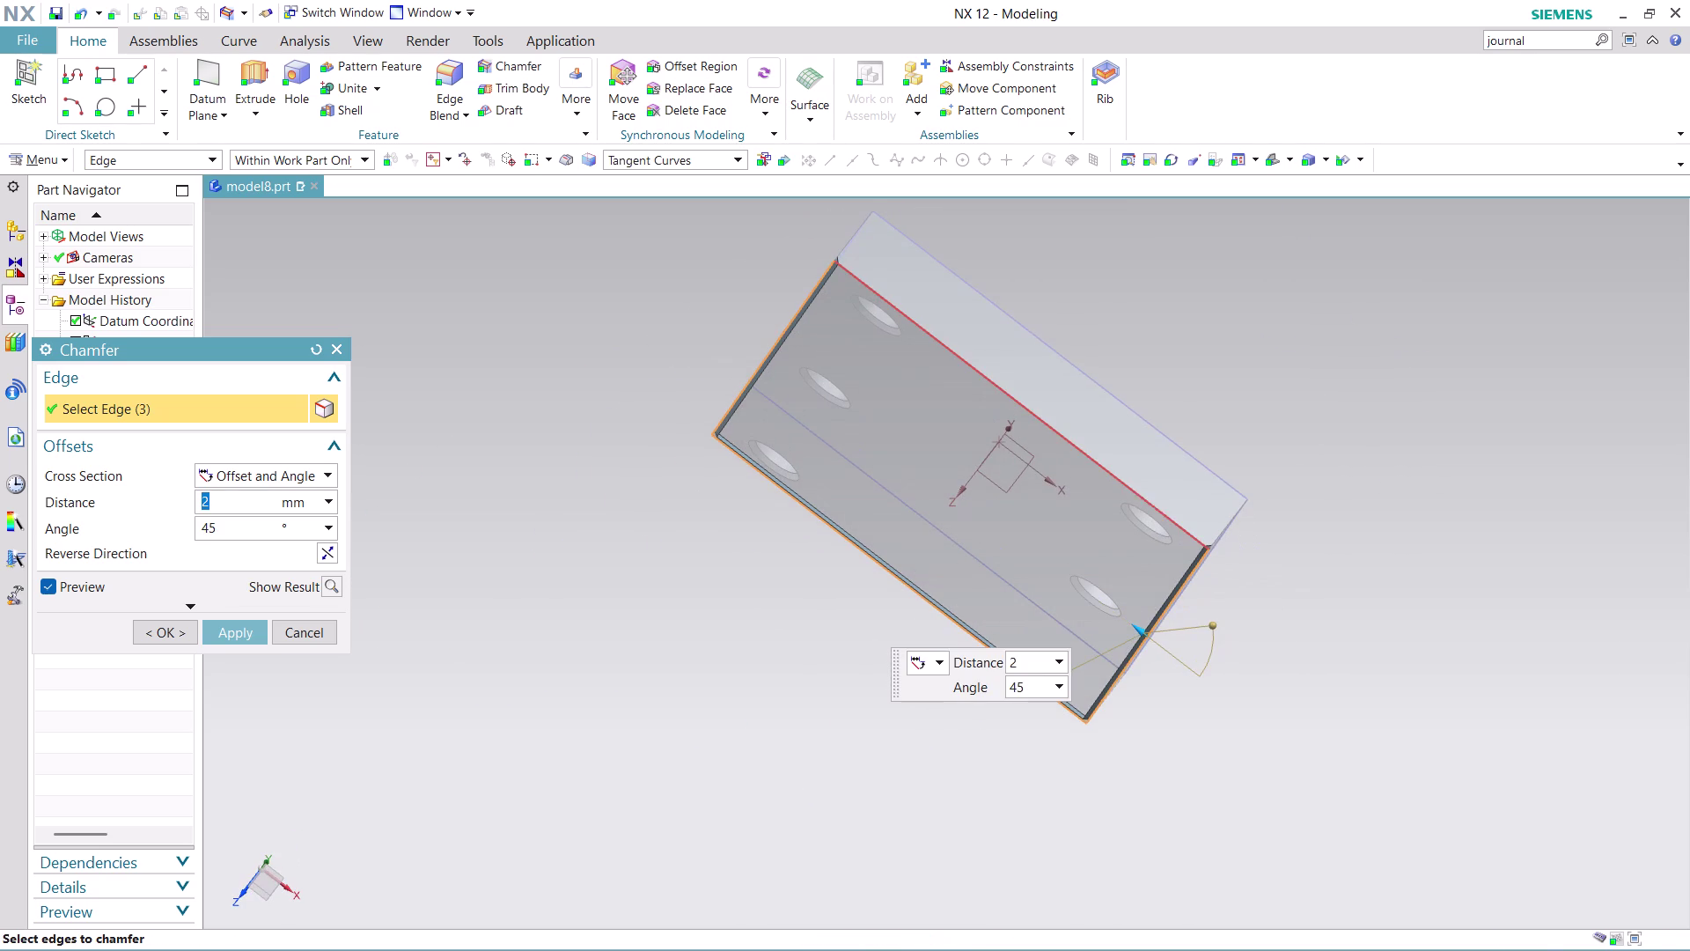
click(1117, 472)
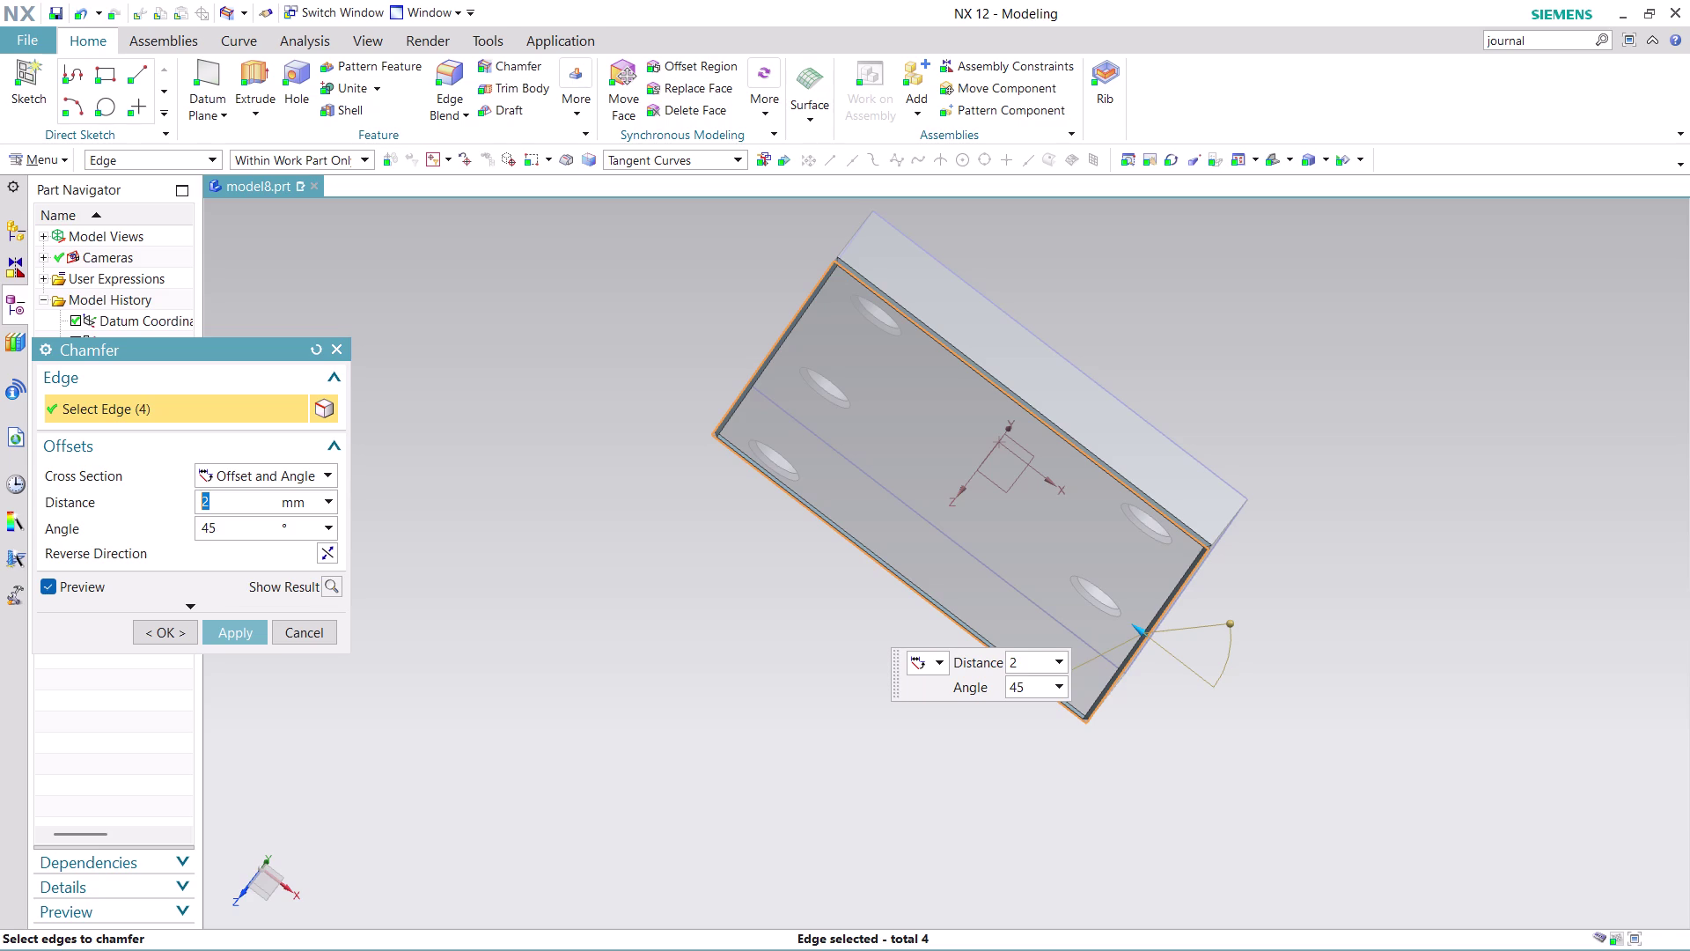
middle_drag(1276, 705, 1247, 677)
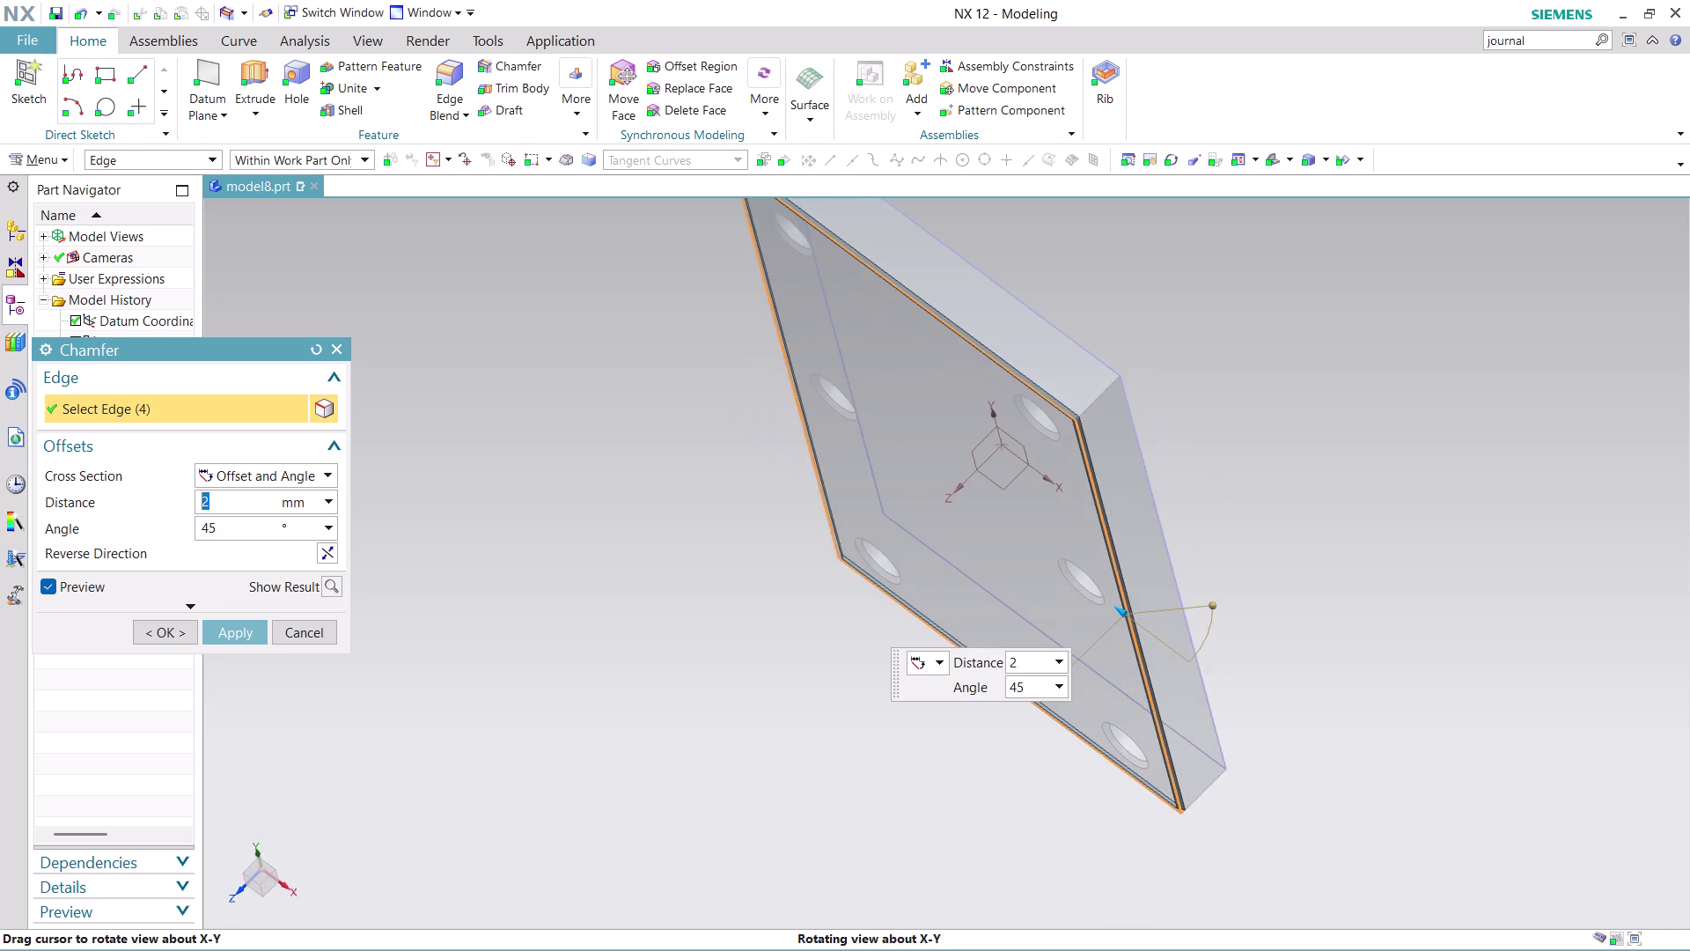
Add three more top and bottom edges, bringing the 2 mm × 45° chamfer to seven.
middle_drag(1247, 677, 1220, 701)
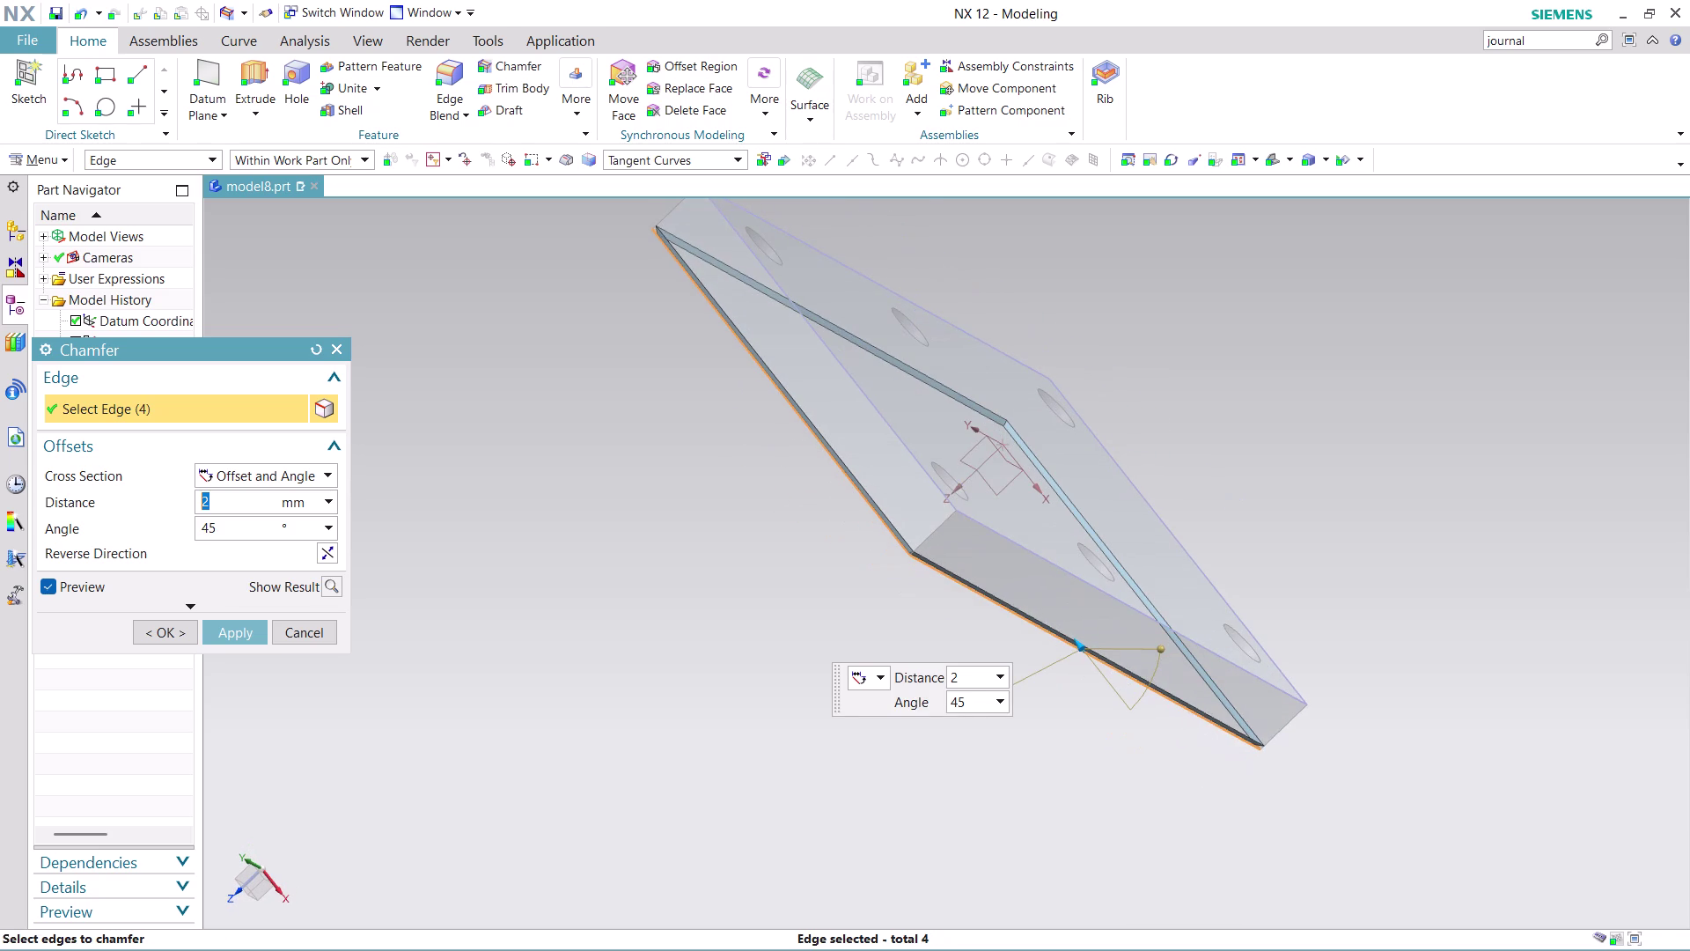
middle_click(1220, 700)
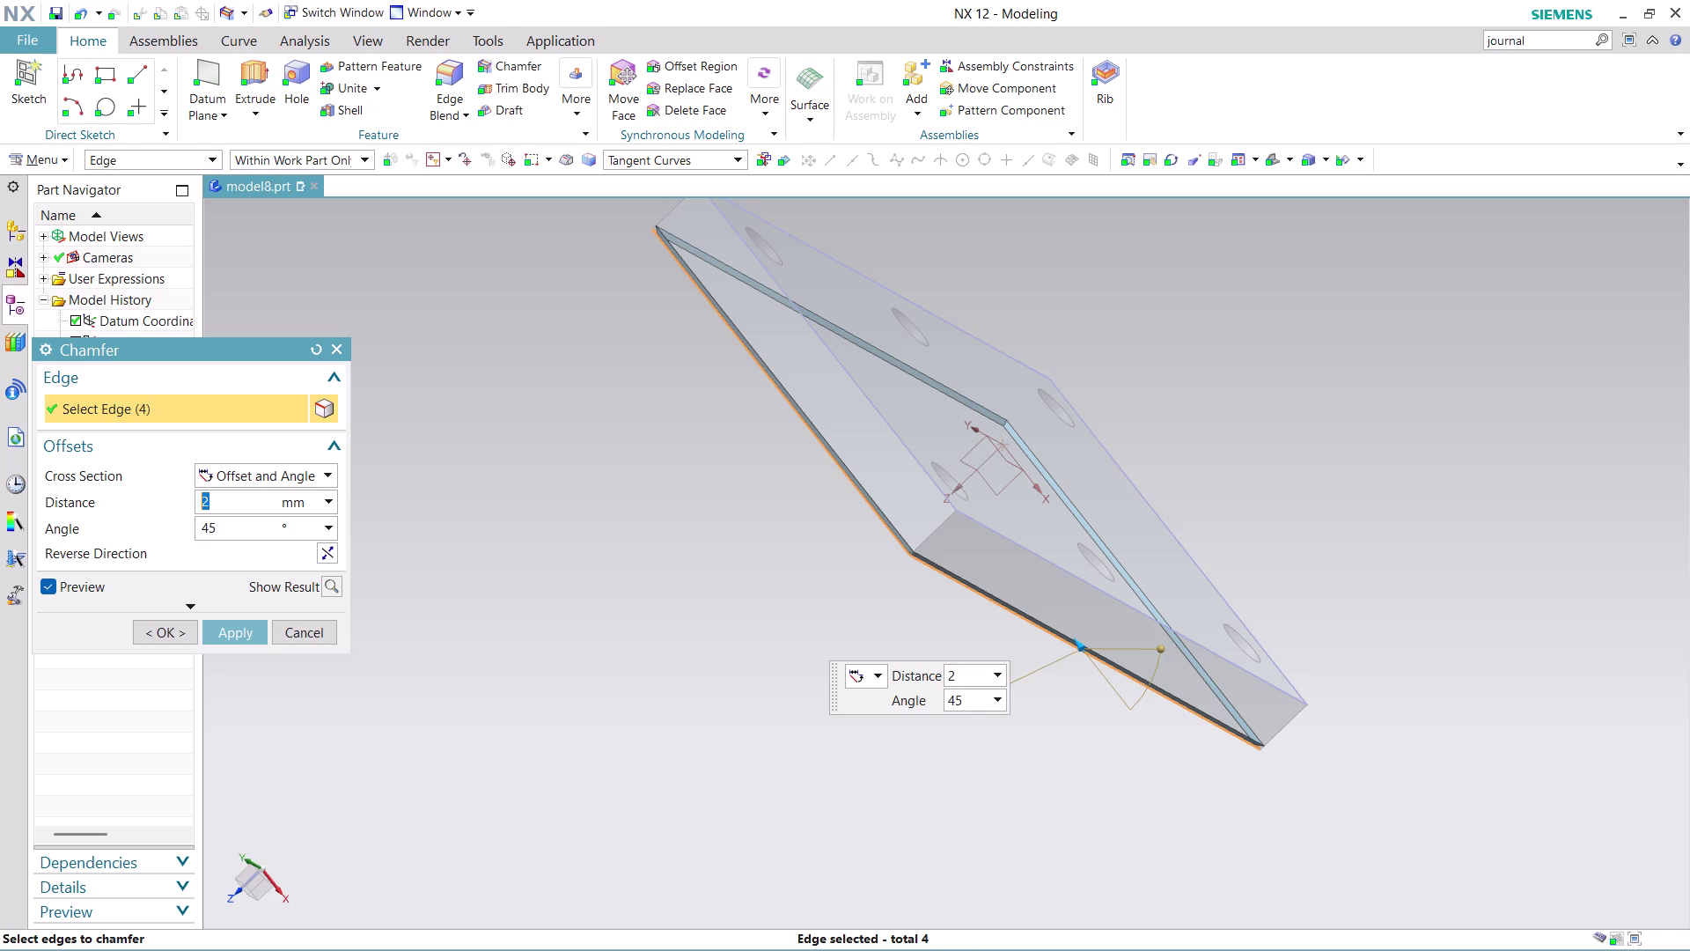
scroll(up, 3)
click(916, 581)
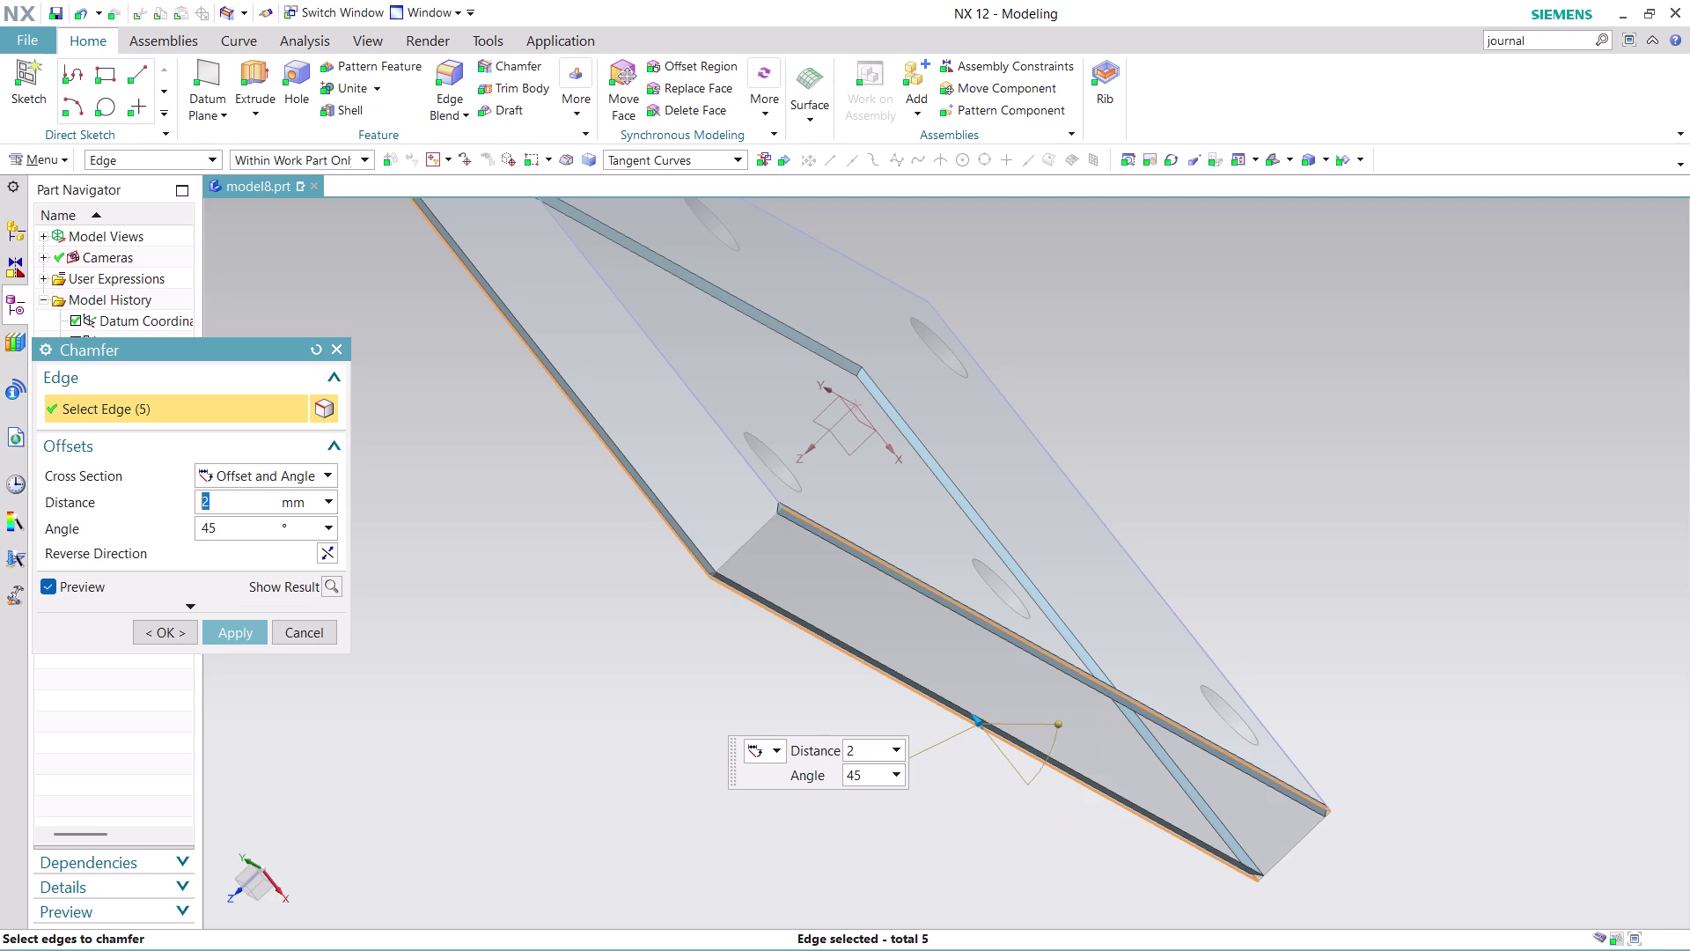
middle_drag(1355, 555, 1181, 533)
scroll(up, 3)
click(991, 507)
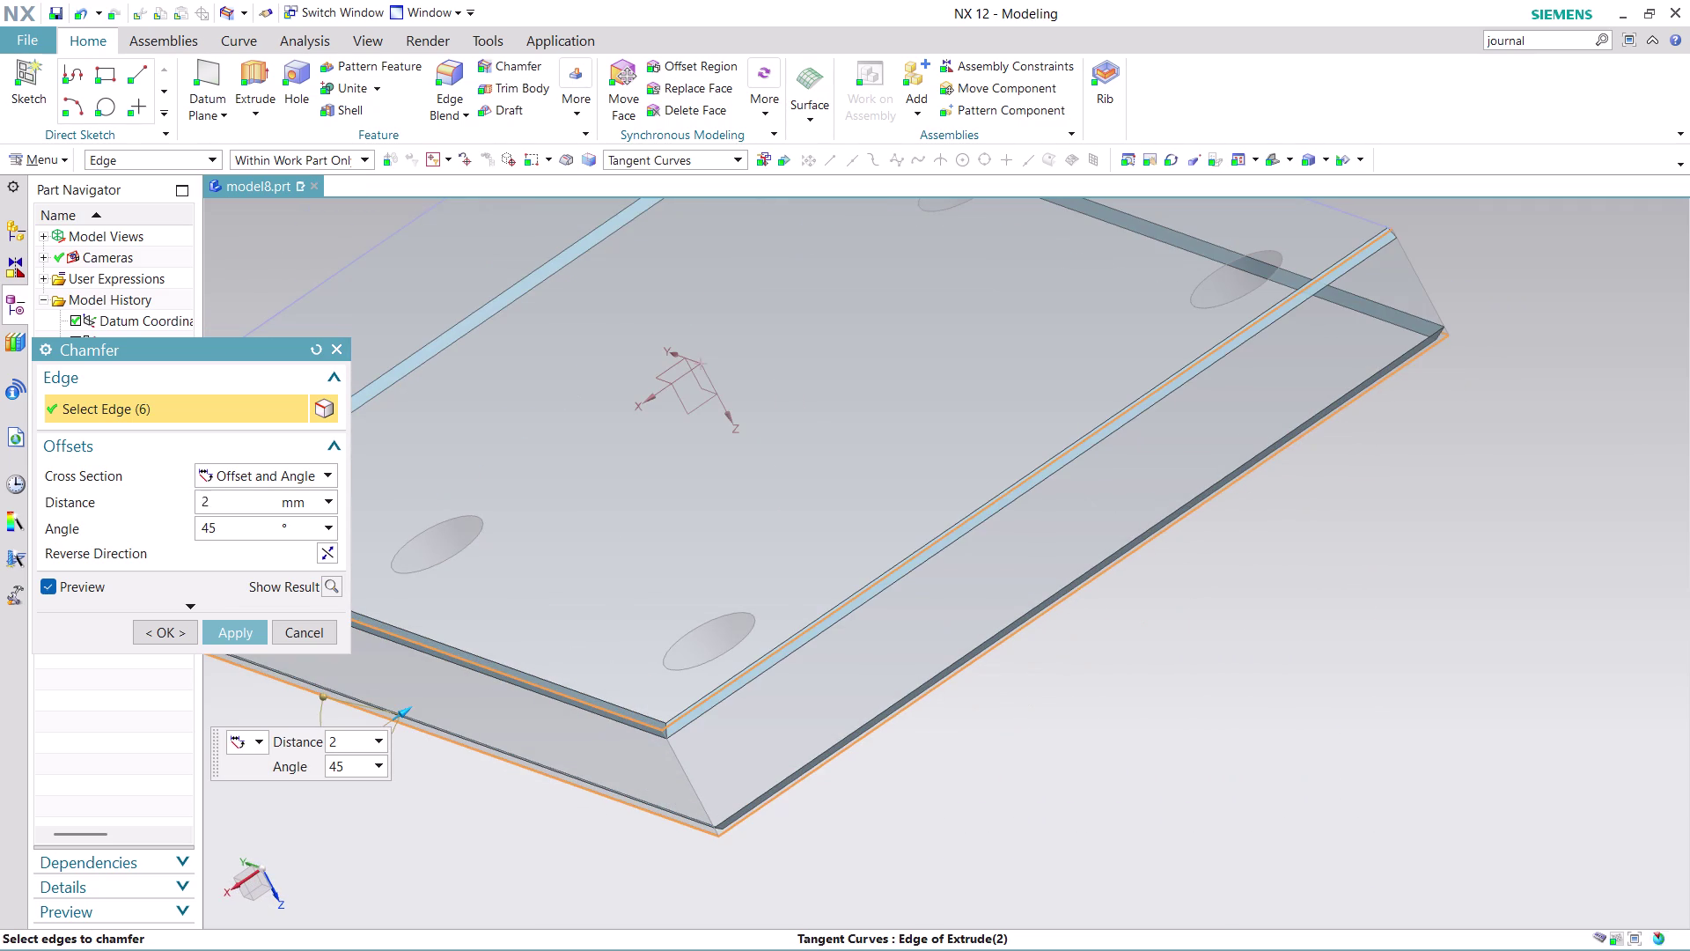
middle_drag(1411, 459, 1327, 543)
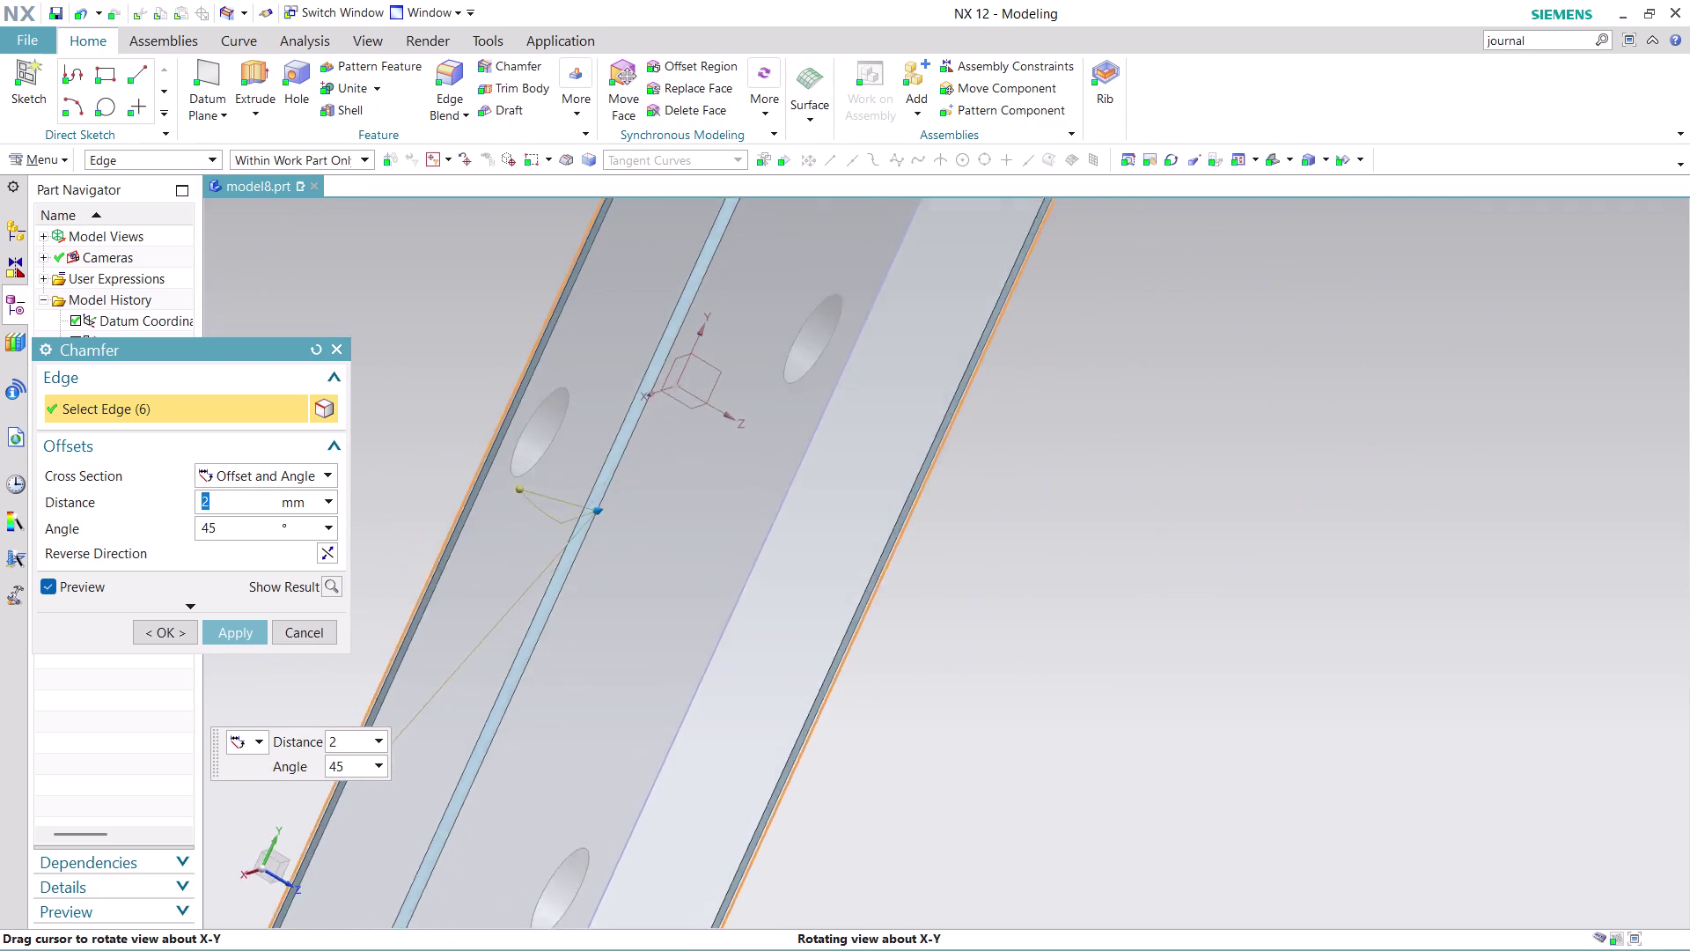
middle_drag(1326, 543, 1308, 564)
scroll(down, 3)
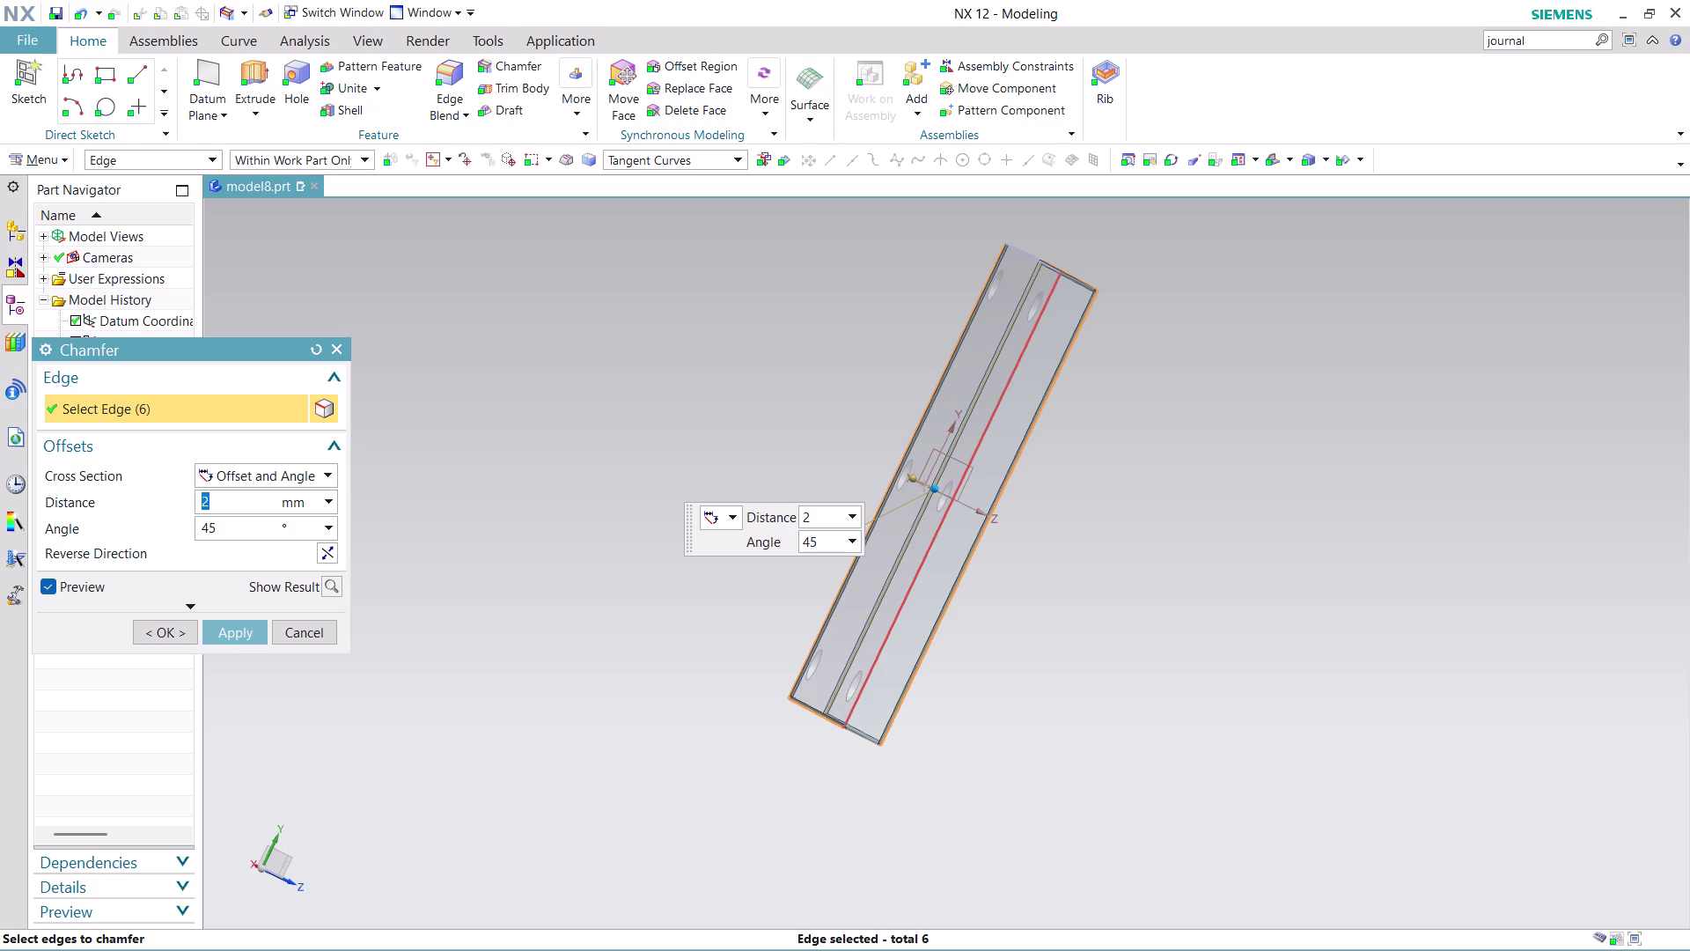
click(983, 439)
Apply the 2 mm × 45° chamfer to the chosen edges and select the remaining edge.
middle_click(1181, 378)
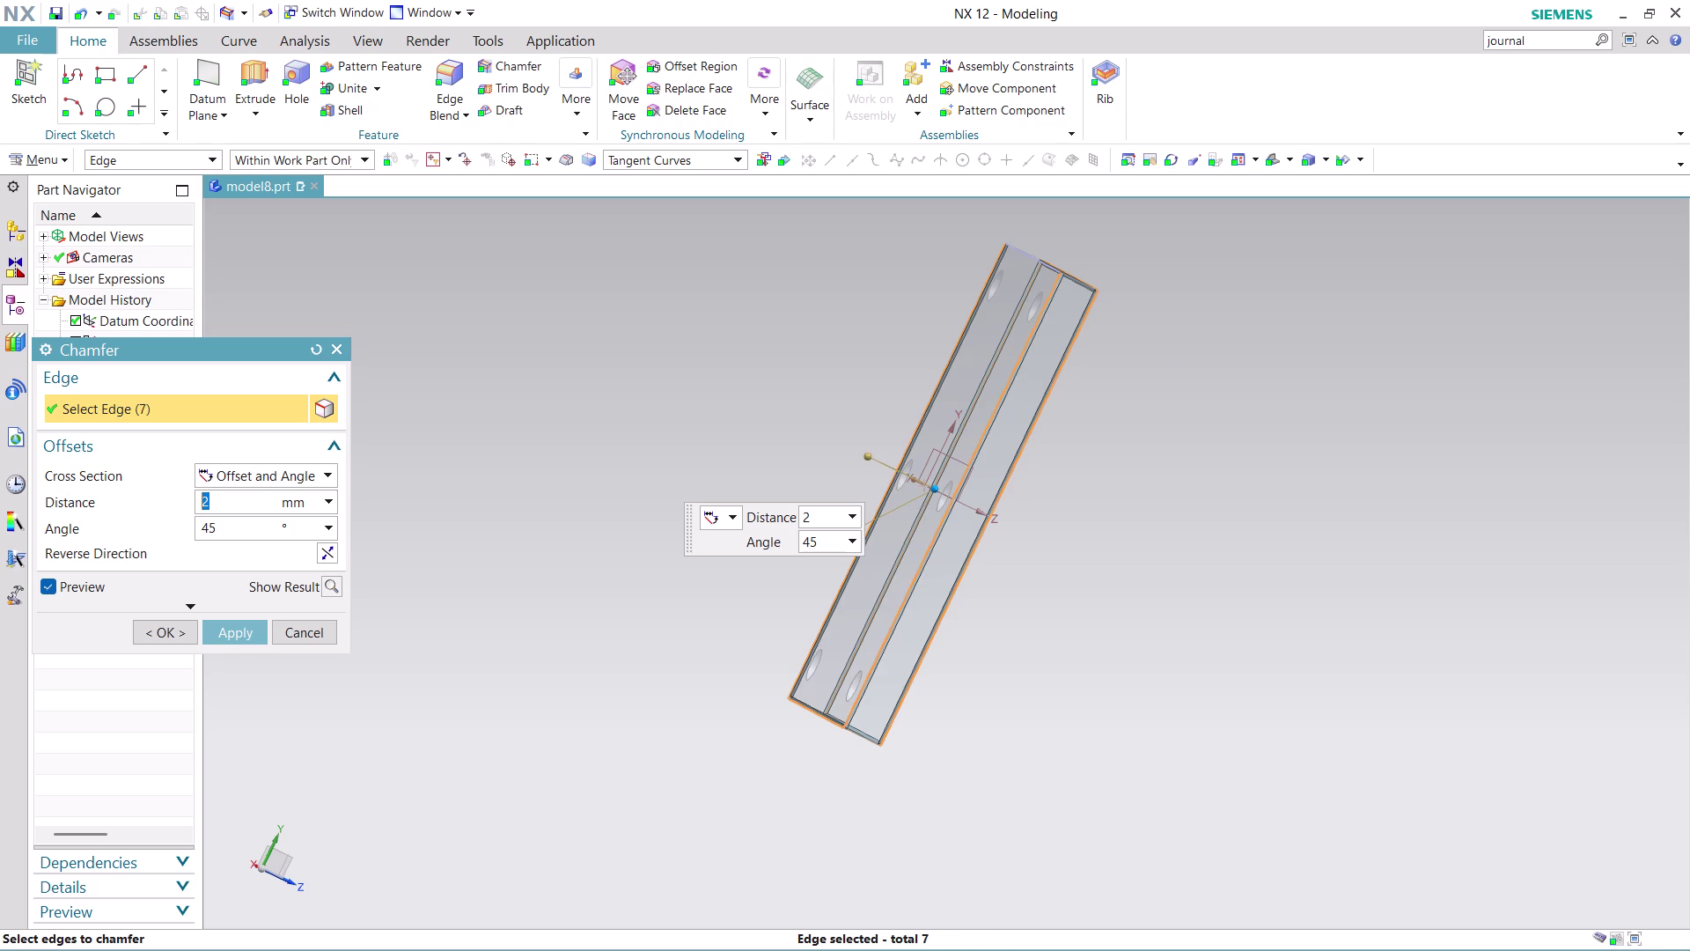
middle_drag(1160, 365, 1171, 463)
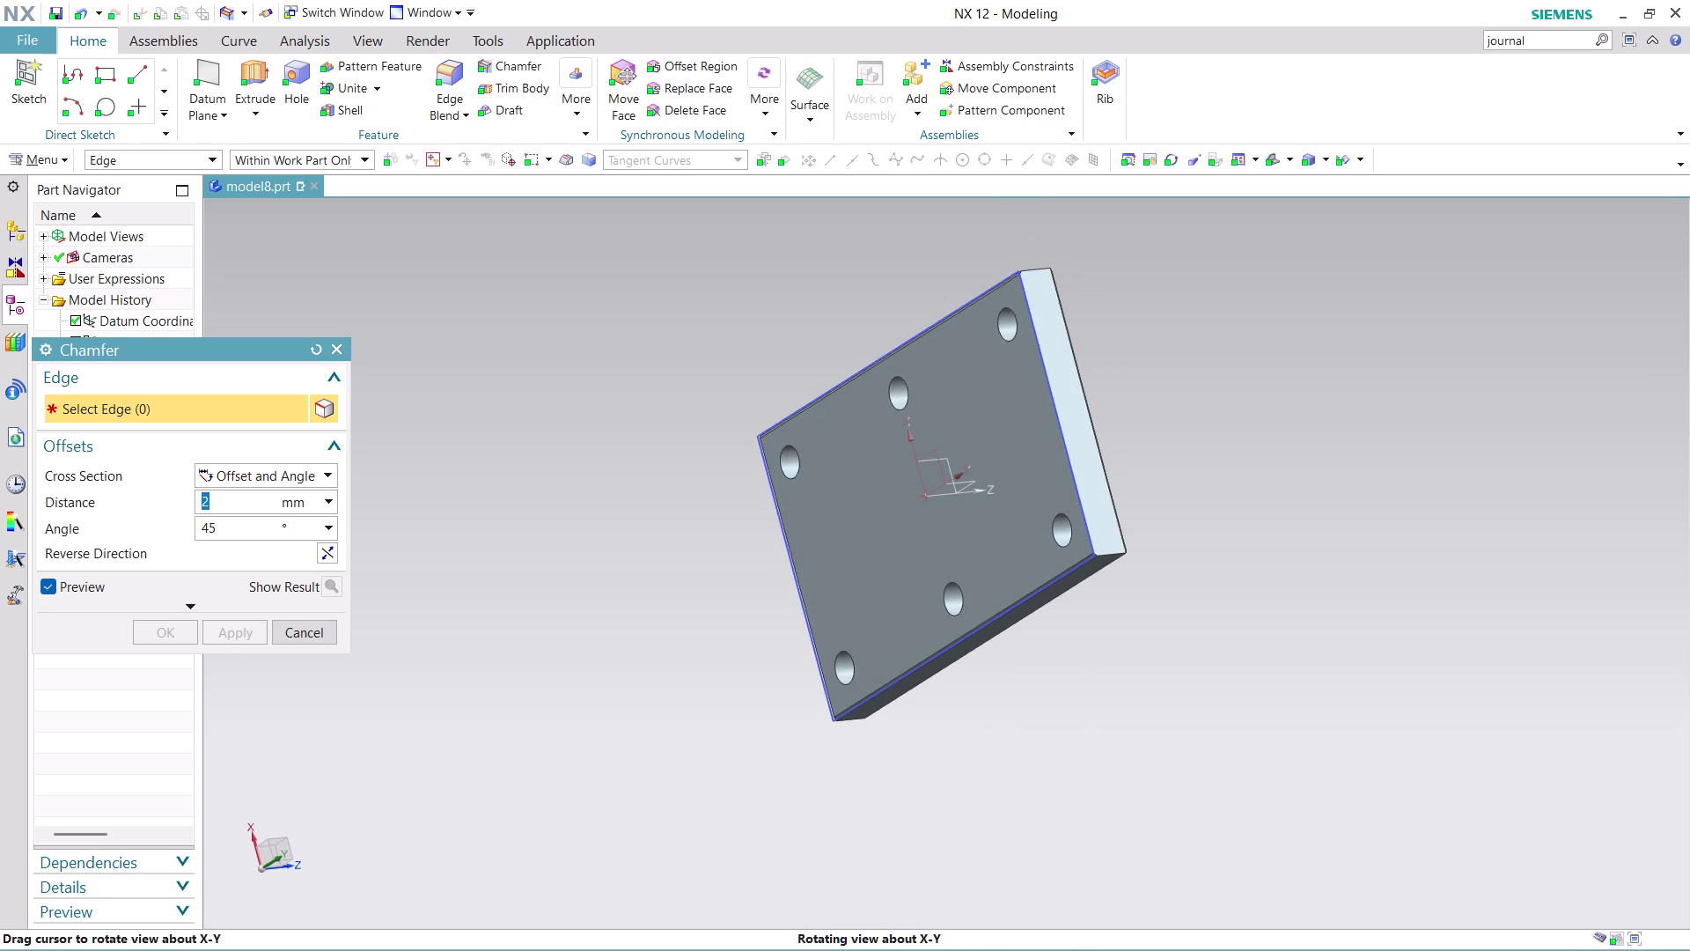
middle_drag(1171, 463, 1171, 464)
click(1061, 431)
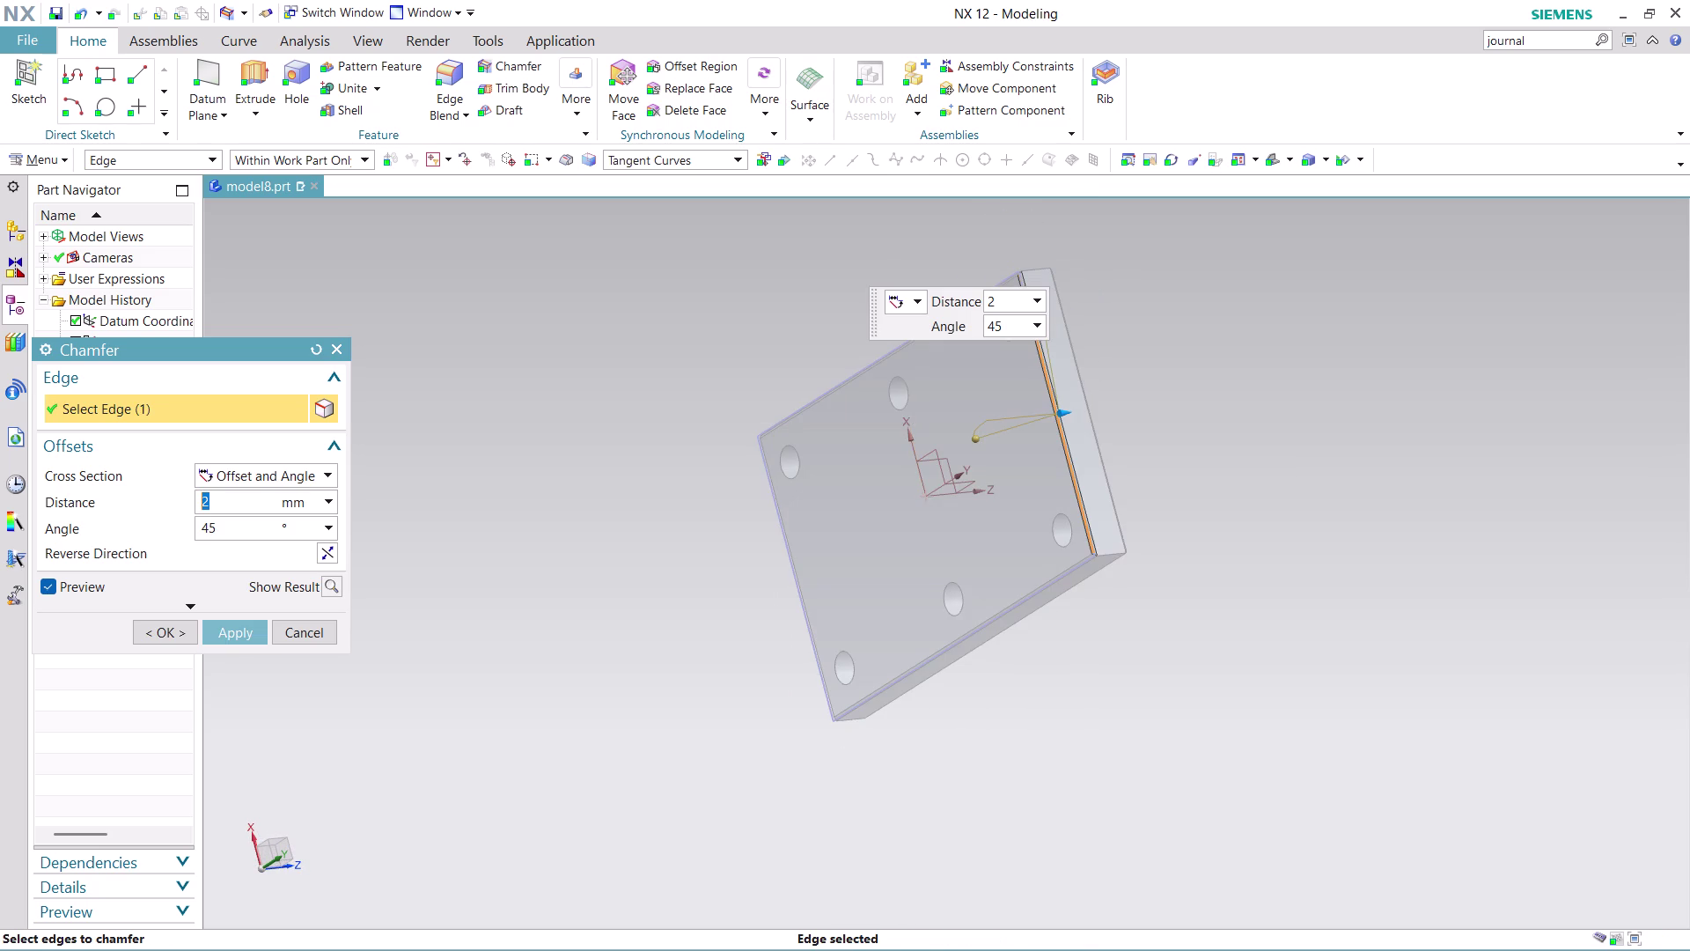
Chamfer that last edge at 2 mm × 45° and close the Chamfer dialog.
middle_drag(1211, 438, 1181, 495)
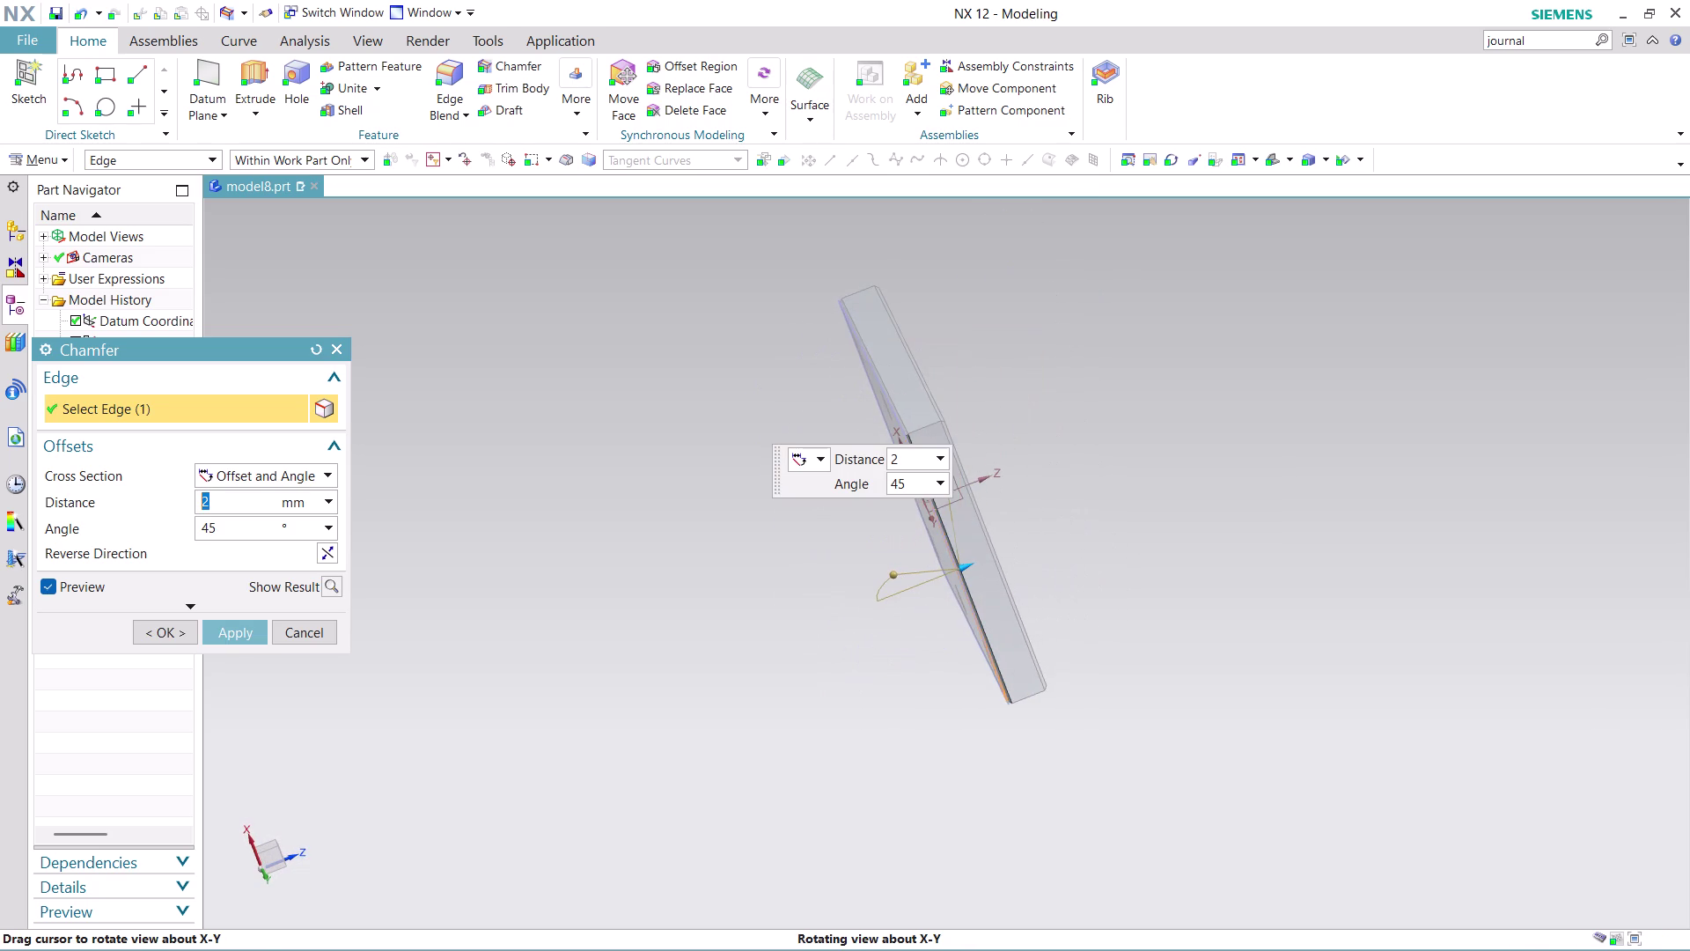
middle_drag(1181, 496, 1101, 543)
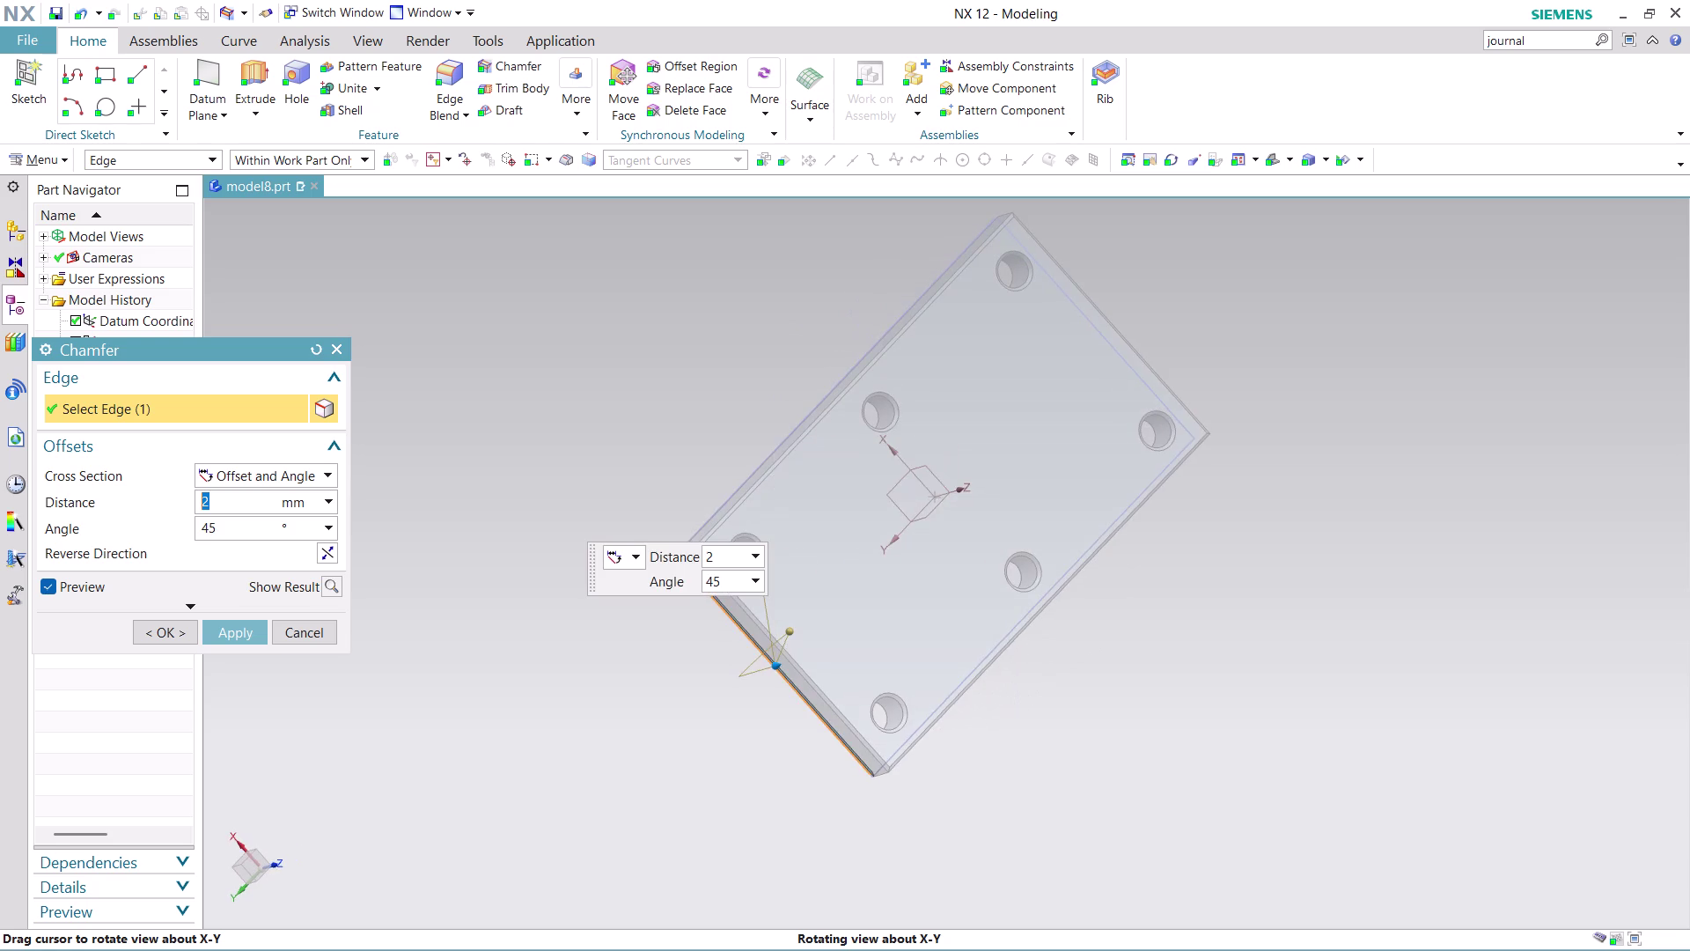
middle_drag(1101, 542, 1088, 499)
middle_drag(1096, 479, 1207, 389)
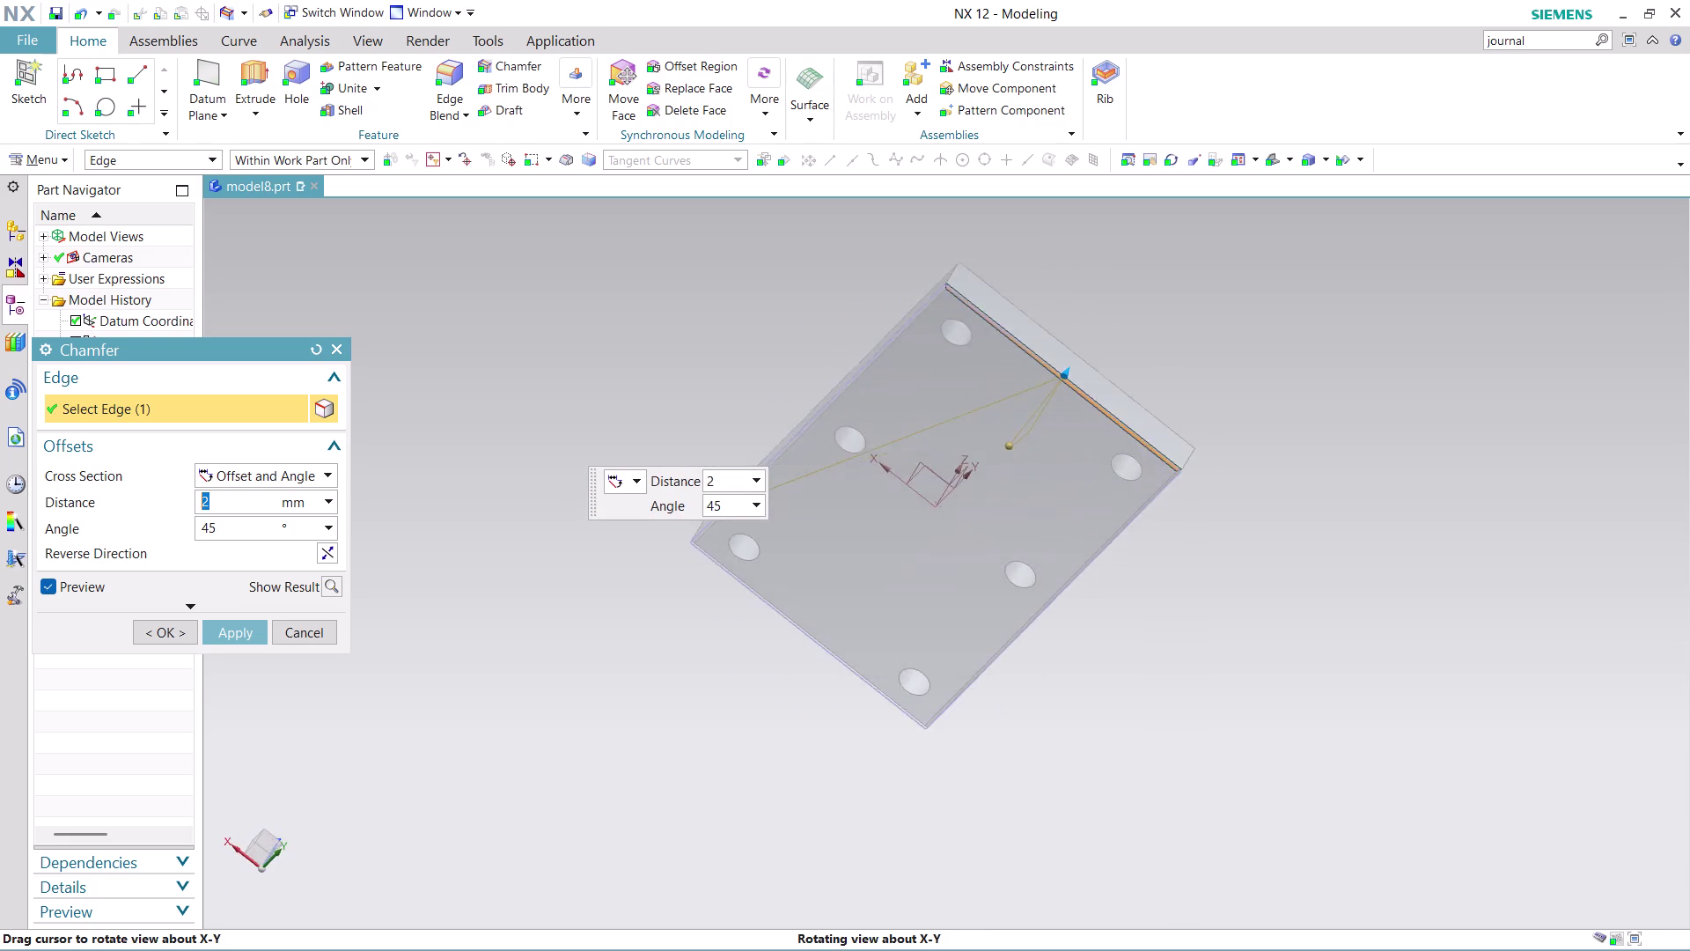
middle_drag(1208, 389, 1213, 329)
middle_click(1213, 328)
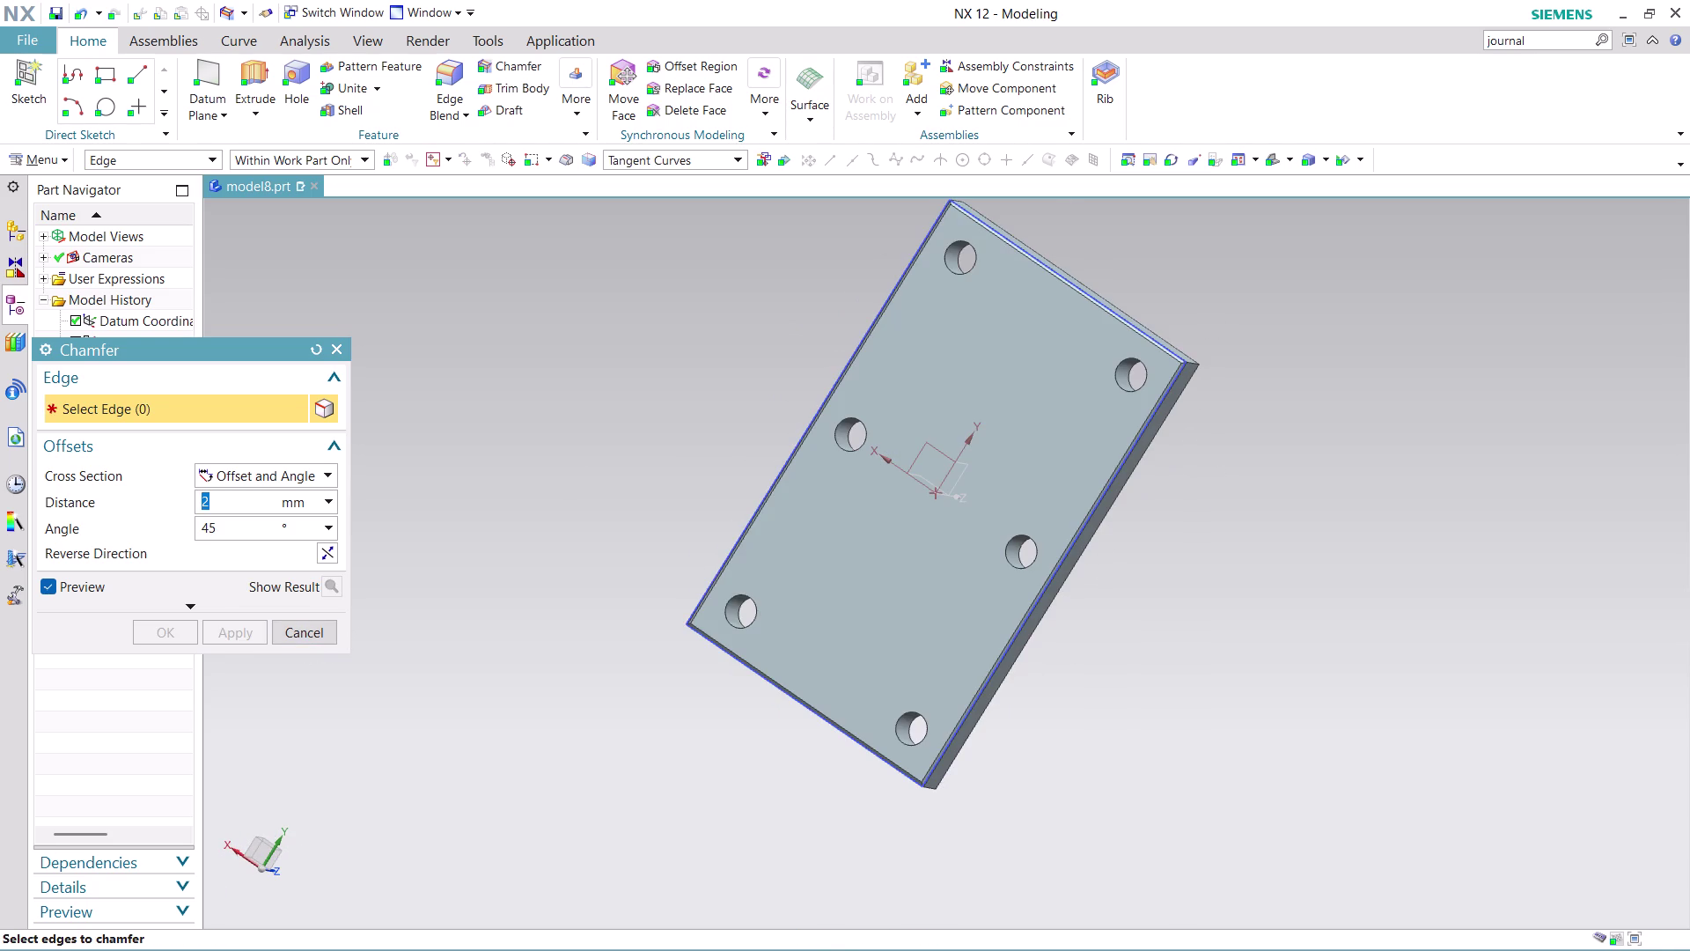
scroll(down, 3)
scroll(up, 3)
click(324, 638)
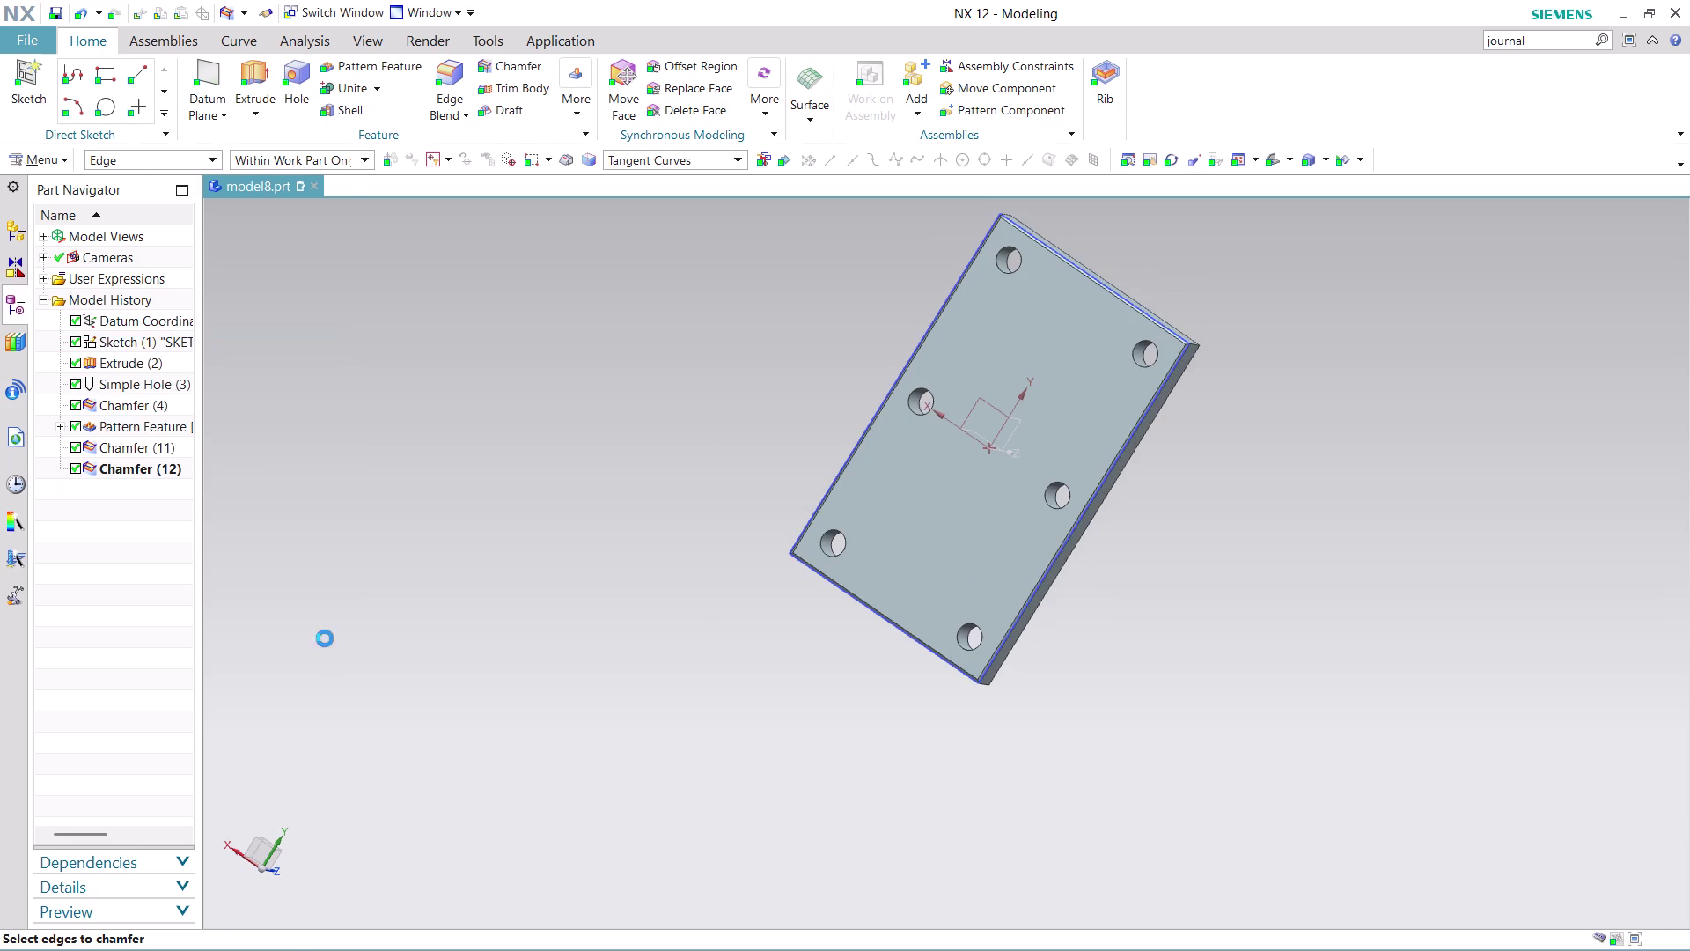
scroll(up, 3)
middle_drag(1087, 612, 1083, 622)
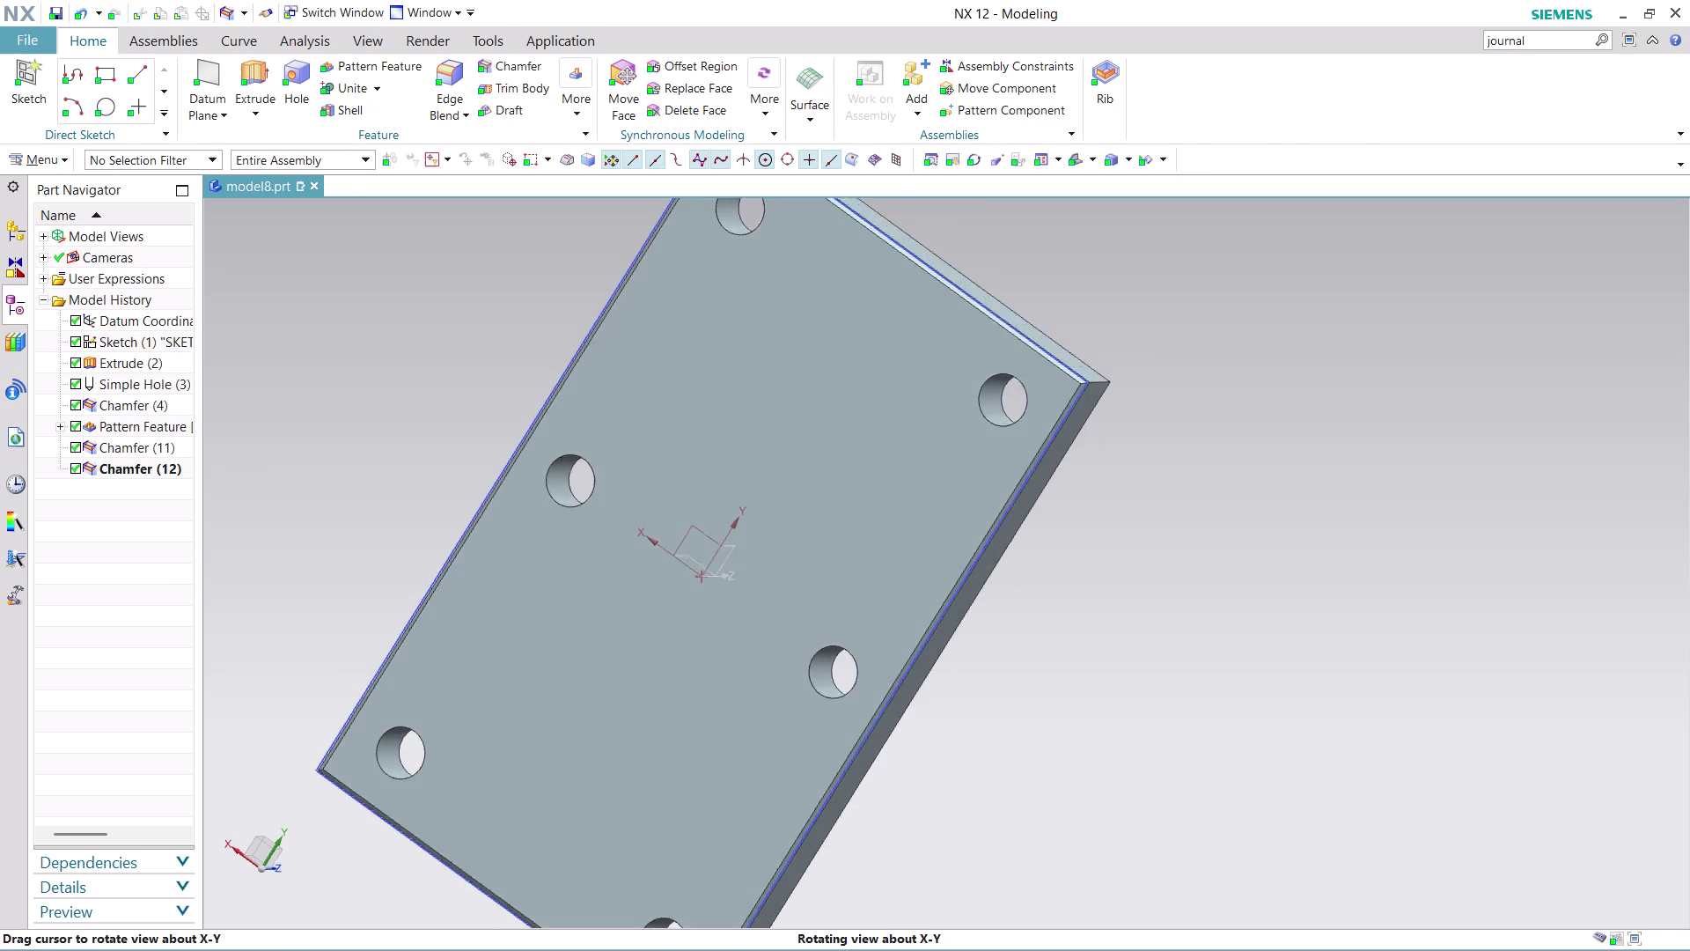
middle_drag(1083, 621, 985, 666)
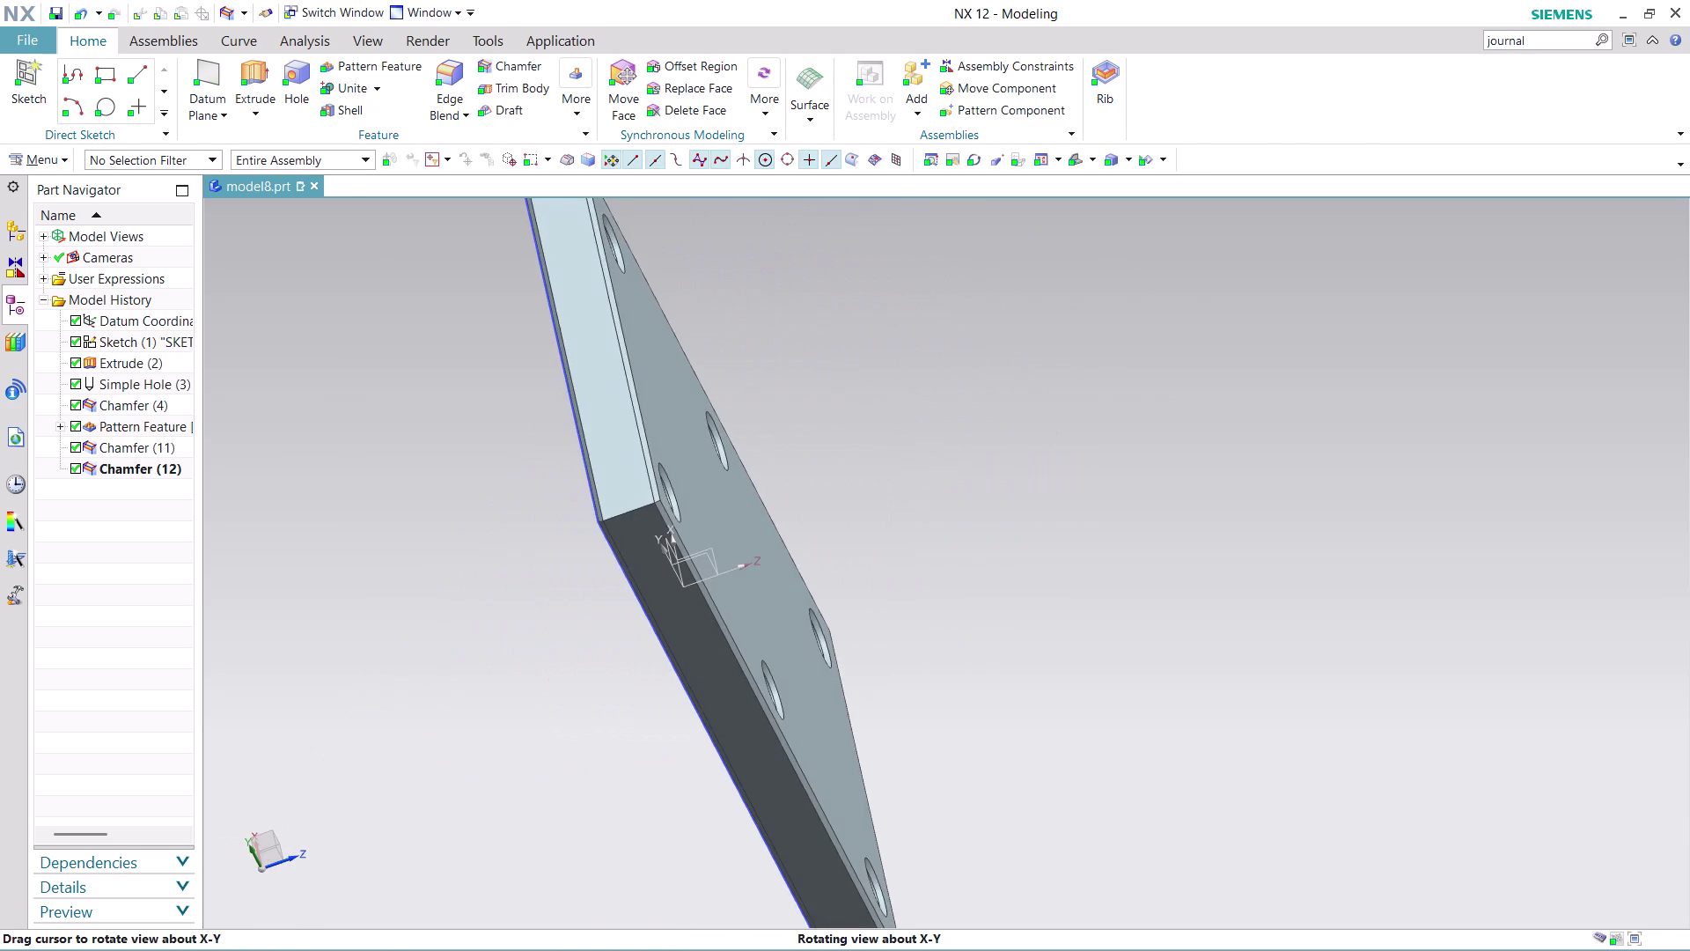
middle_drag(985, 665, 972, 674)
middle_click(932, 654)
middle_drag(872, 631, 826, 617)
middle_drag(790, 600, 781, 595)
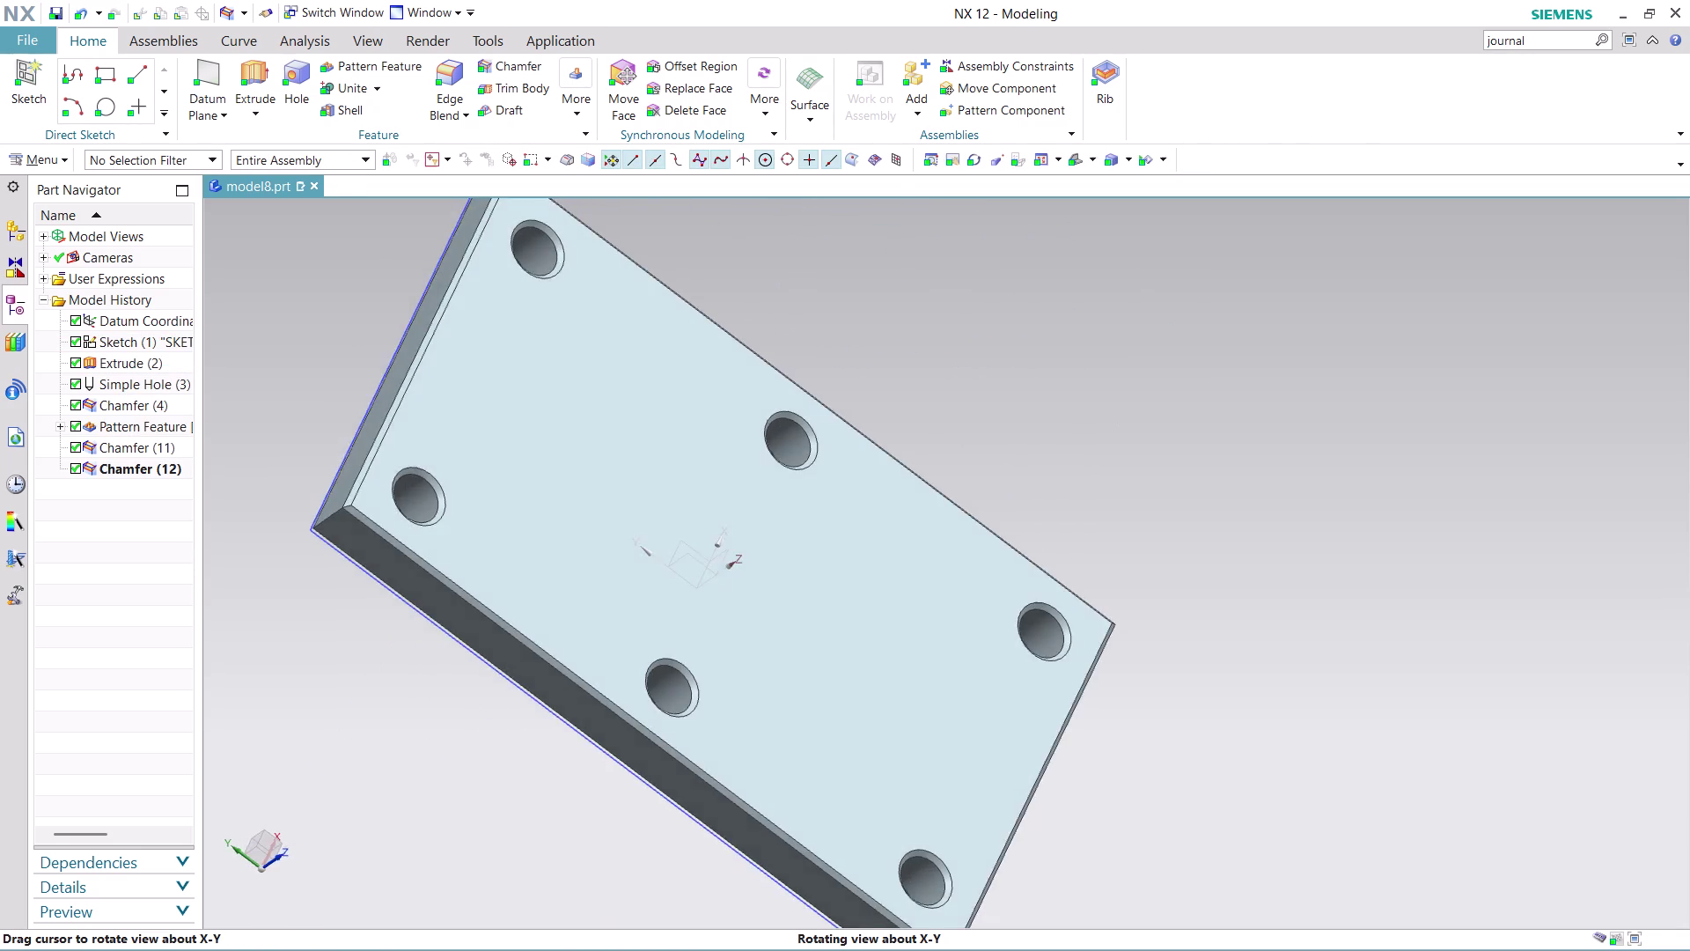
middle_drag(781, 595, 760, 513)
middle_click(769, 508)
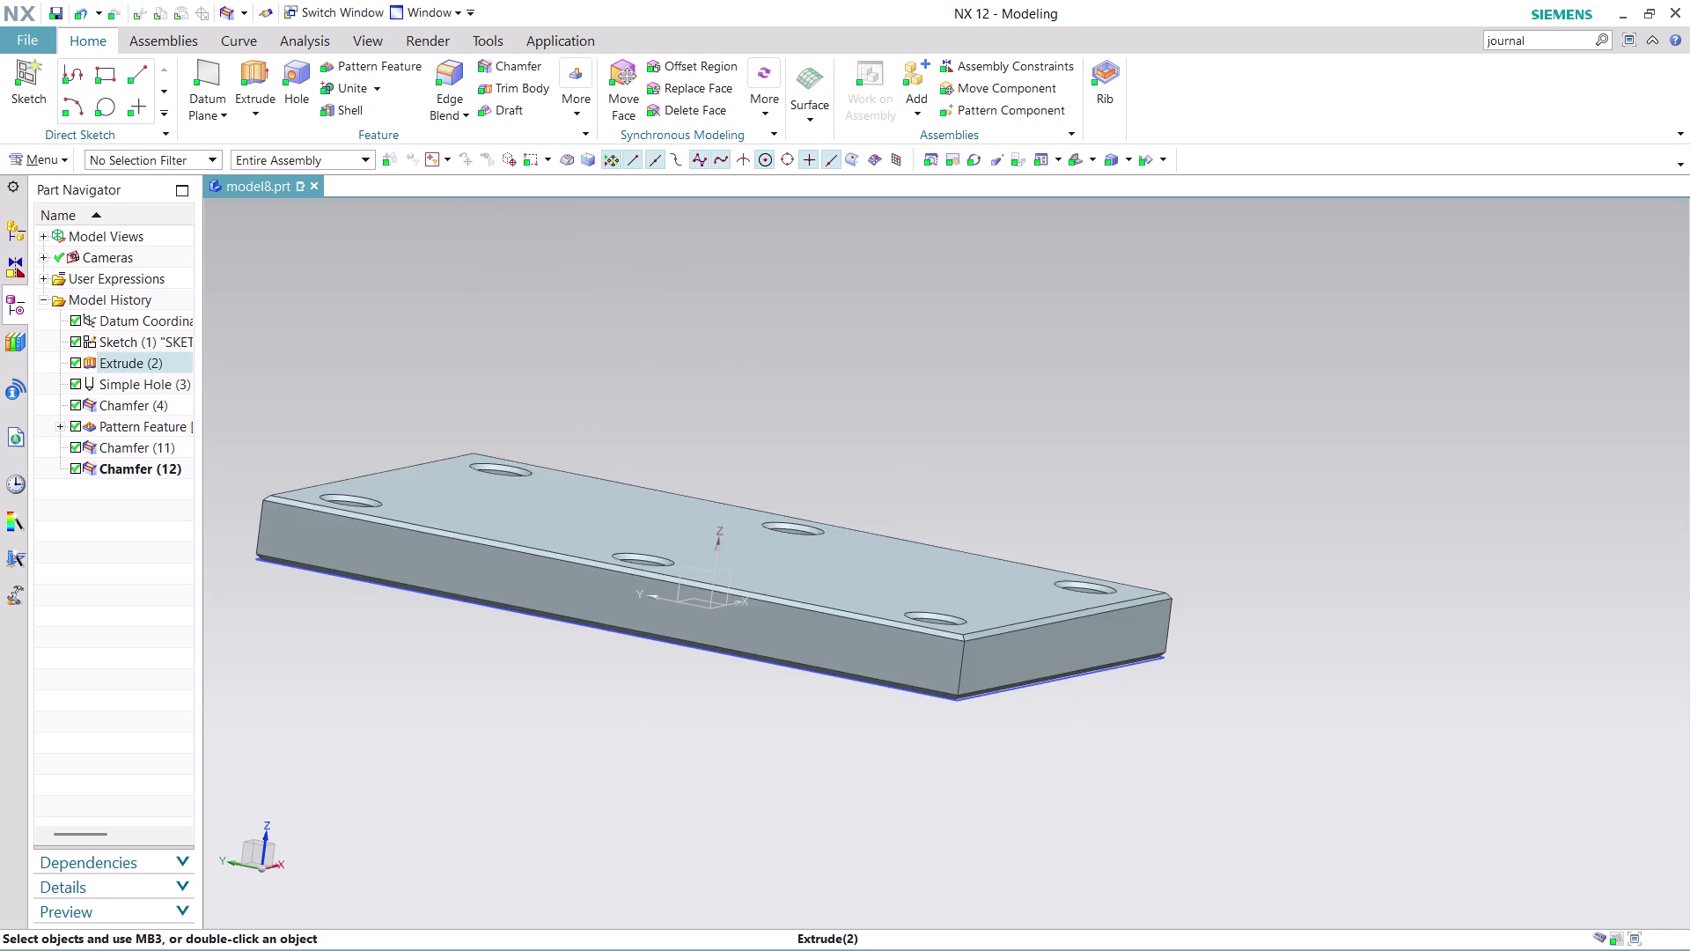
scroll(down, 3)
scroll(up, 3)
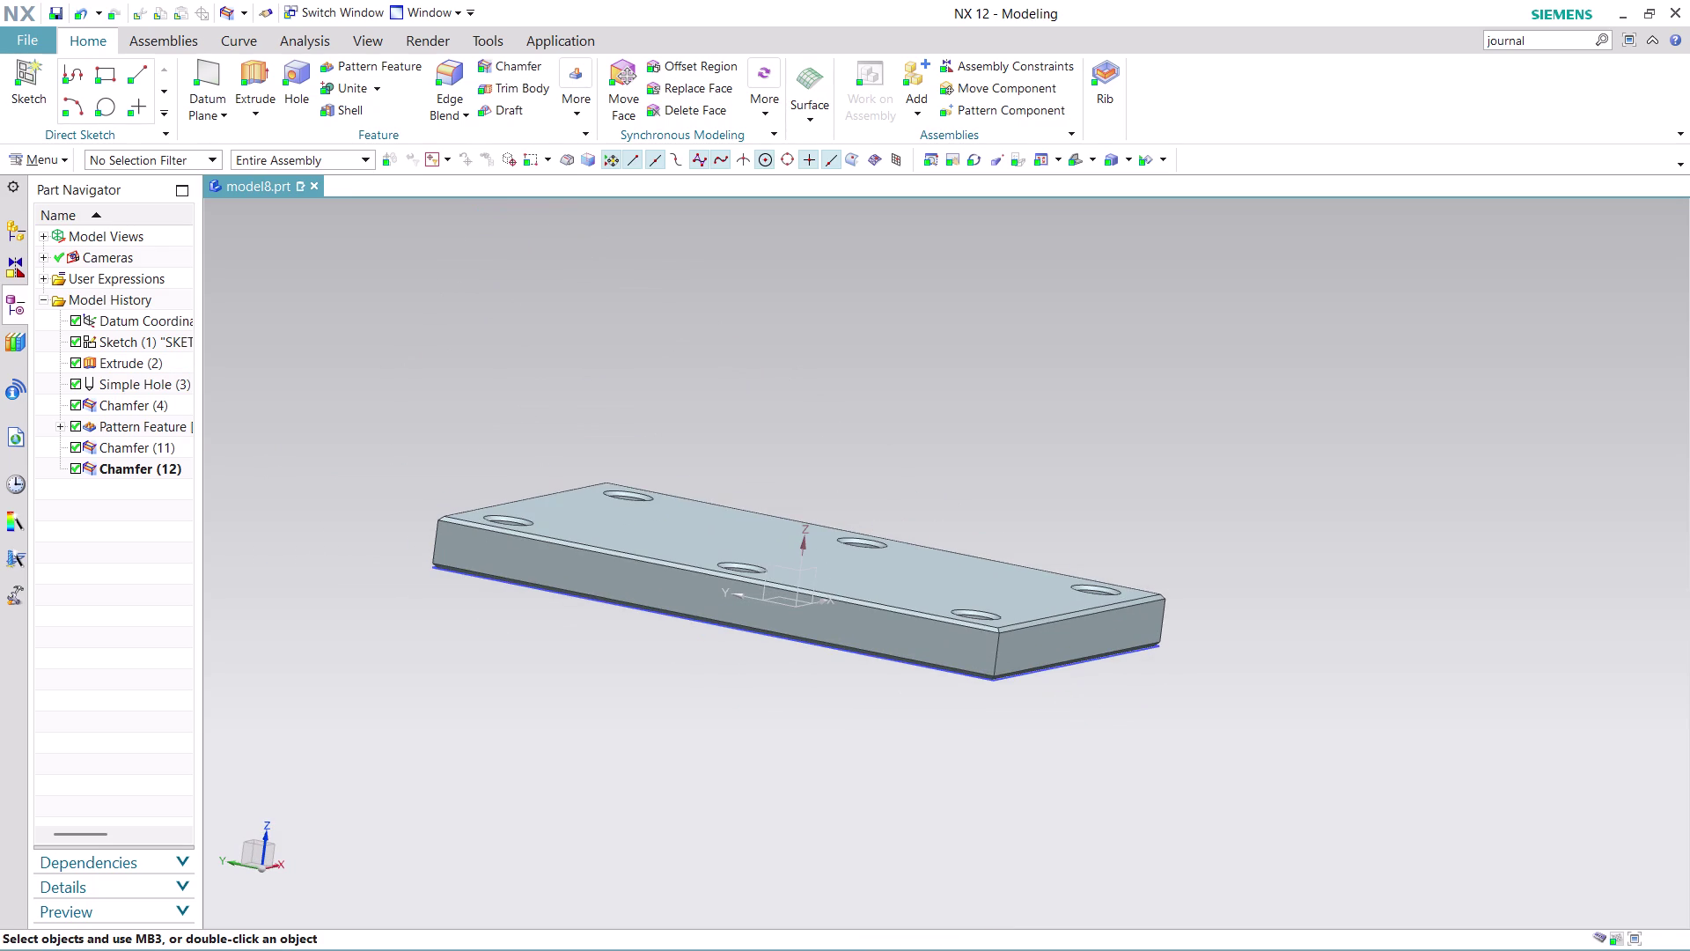
click(449, 74)
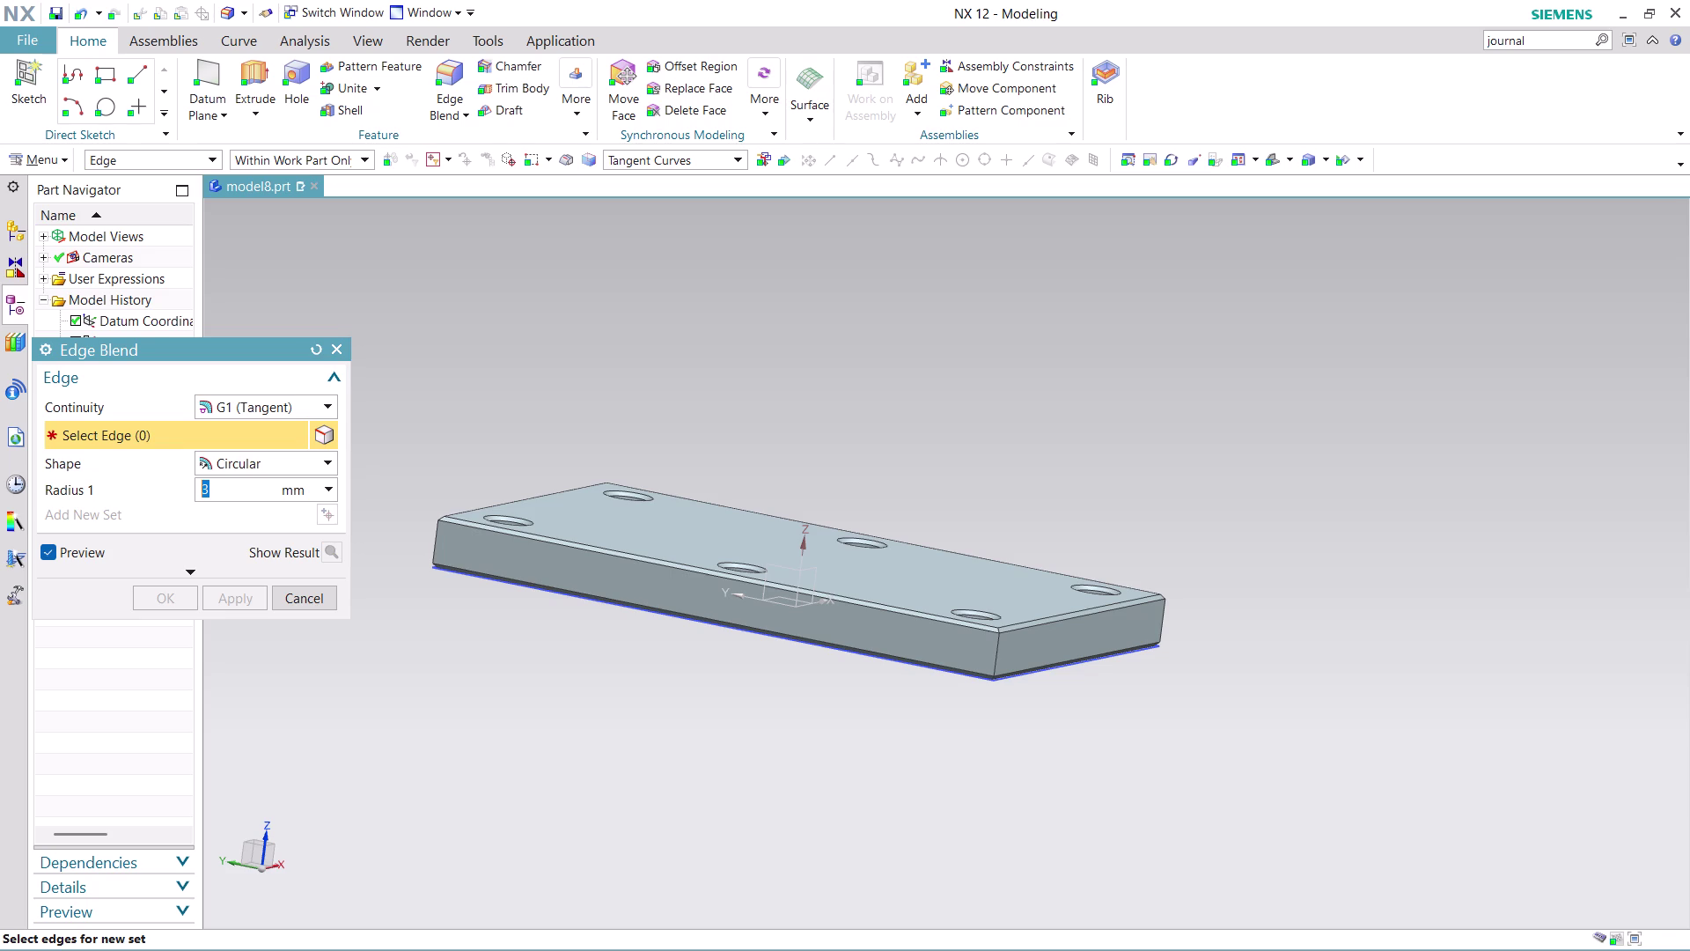
Blend the four vertical corner edges with a 10 mm radius and apply it.
text(10)
click(995, 661)
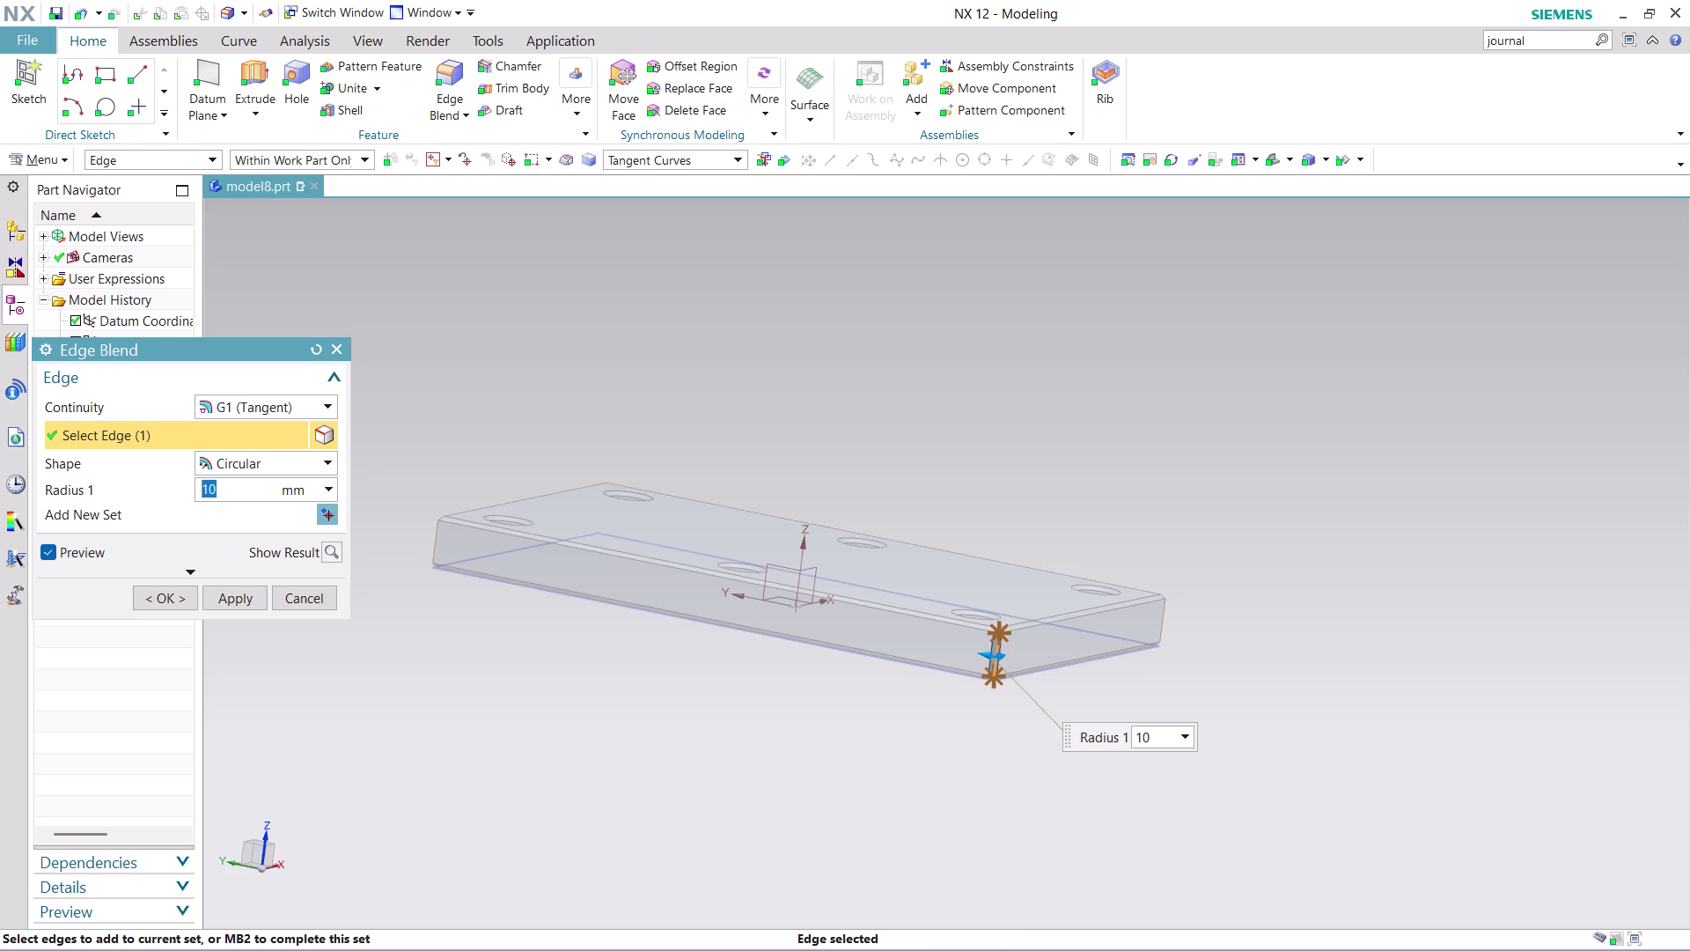
middle_drag(1198, 650, 1054, 697)
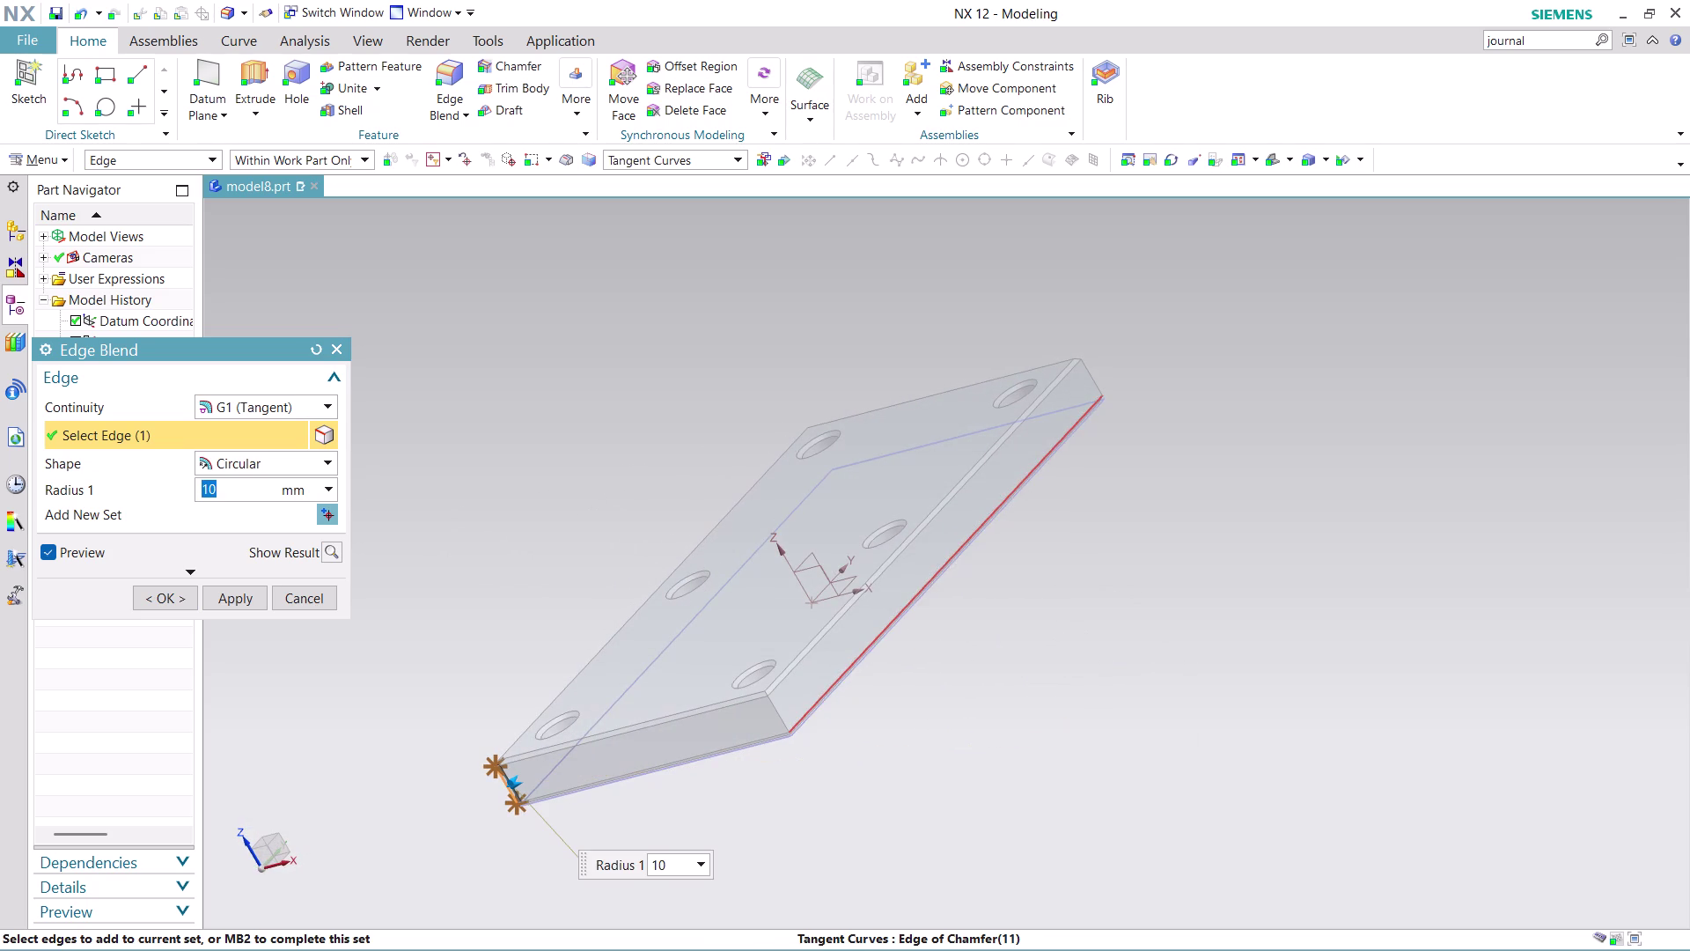
click(784, 719)
middle_drag(1014, 571, 1000, 589)
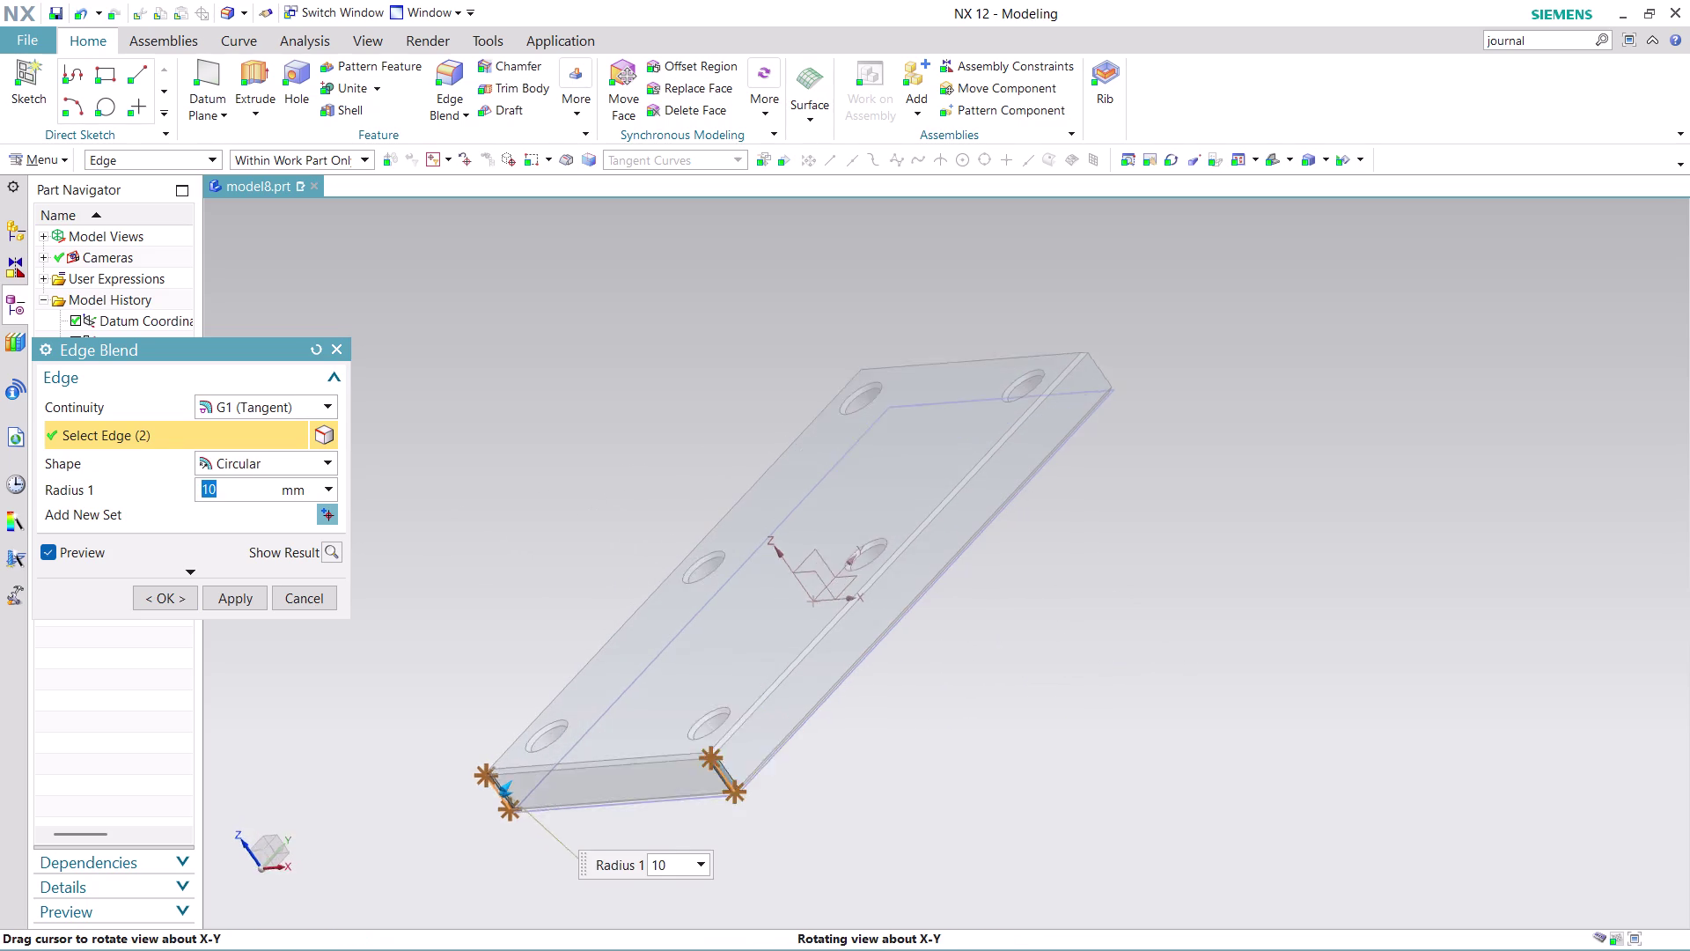
middle_drag(1000, 589, 909, 693)
click(850, 702)
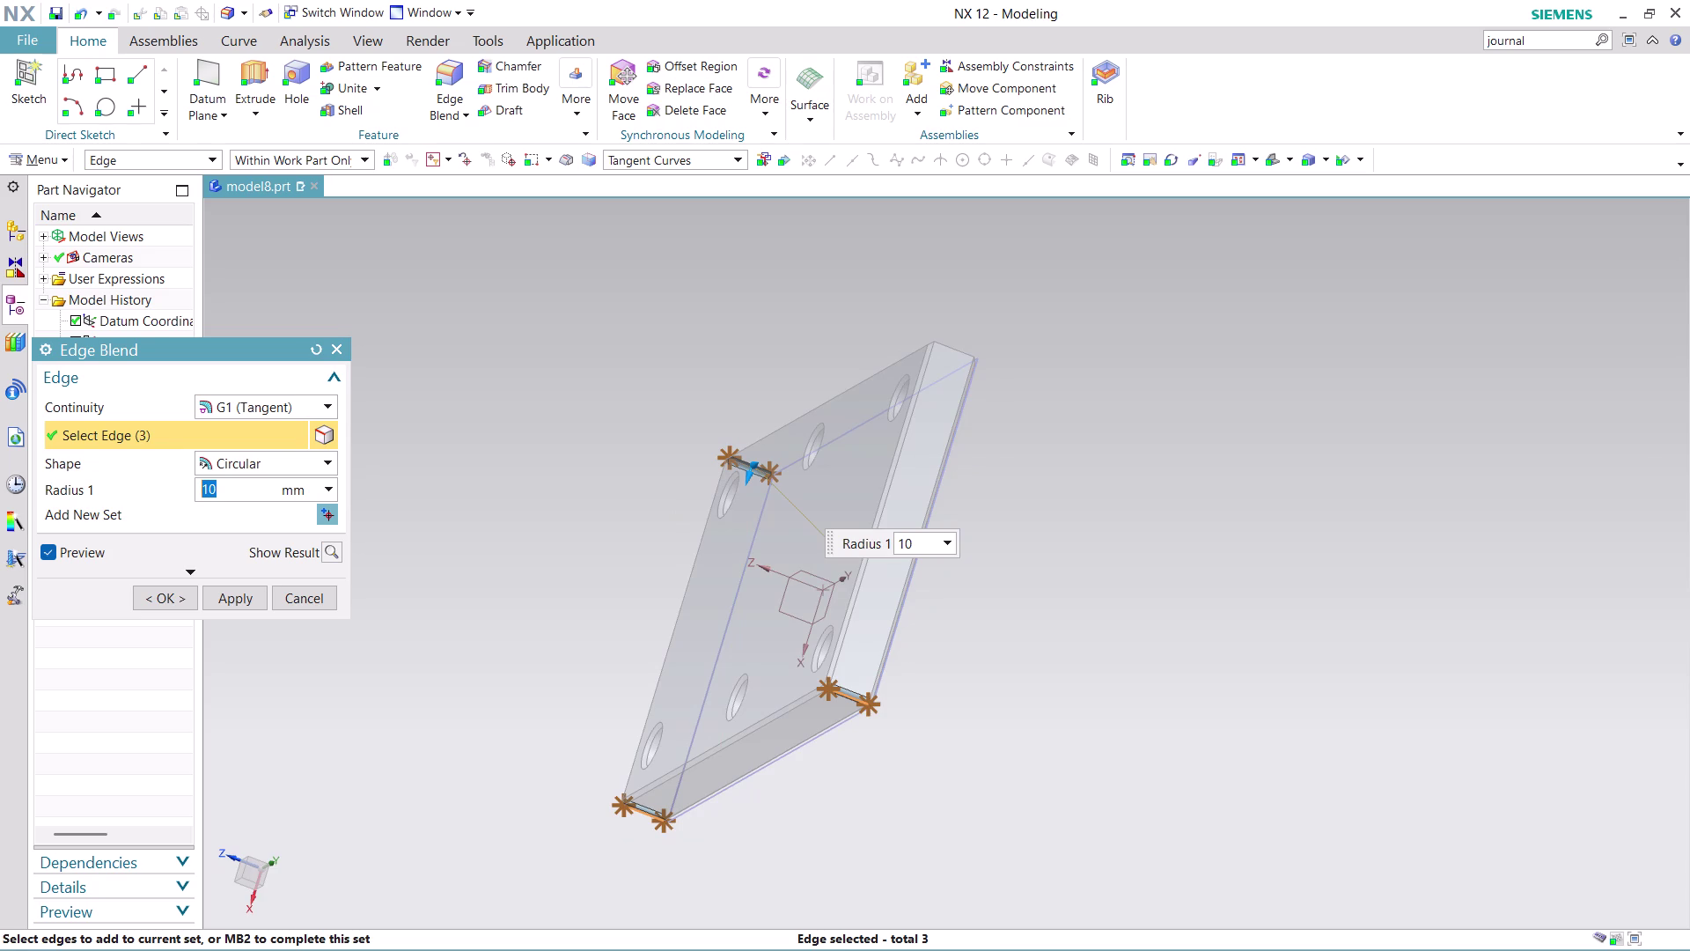
middle_drag(1044, 546, 1012, 617)
click(869, 614)
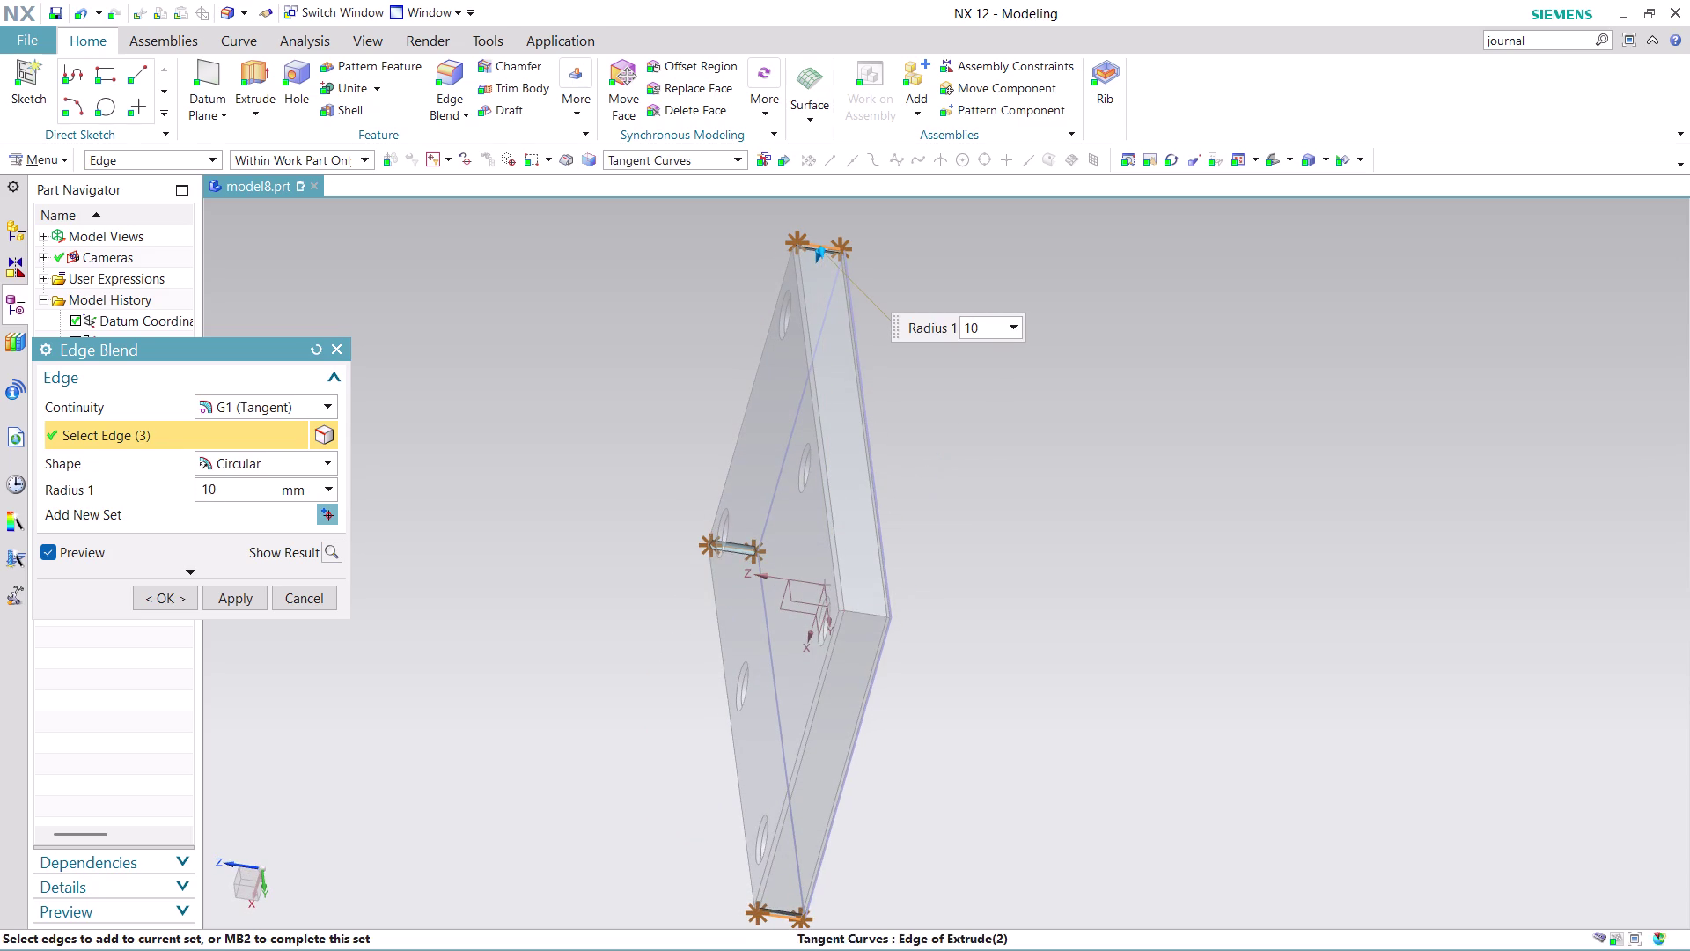
click(244, 594)
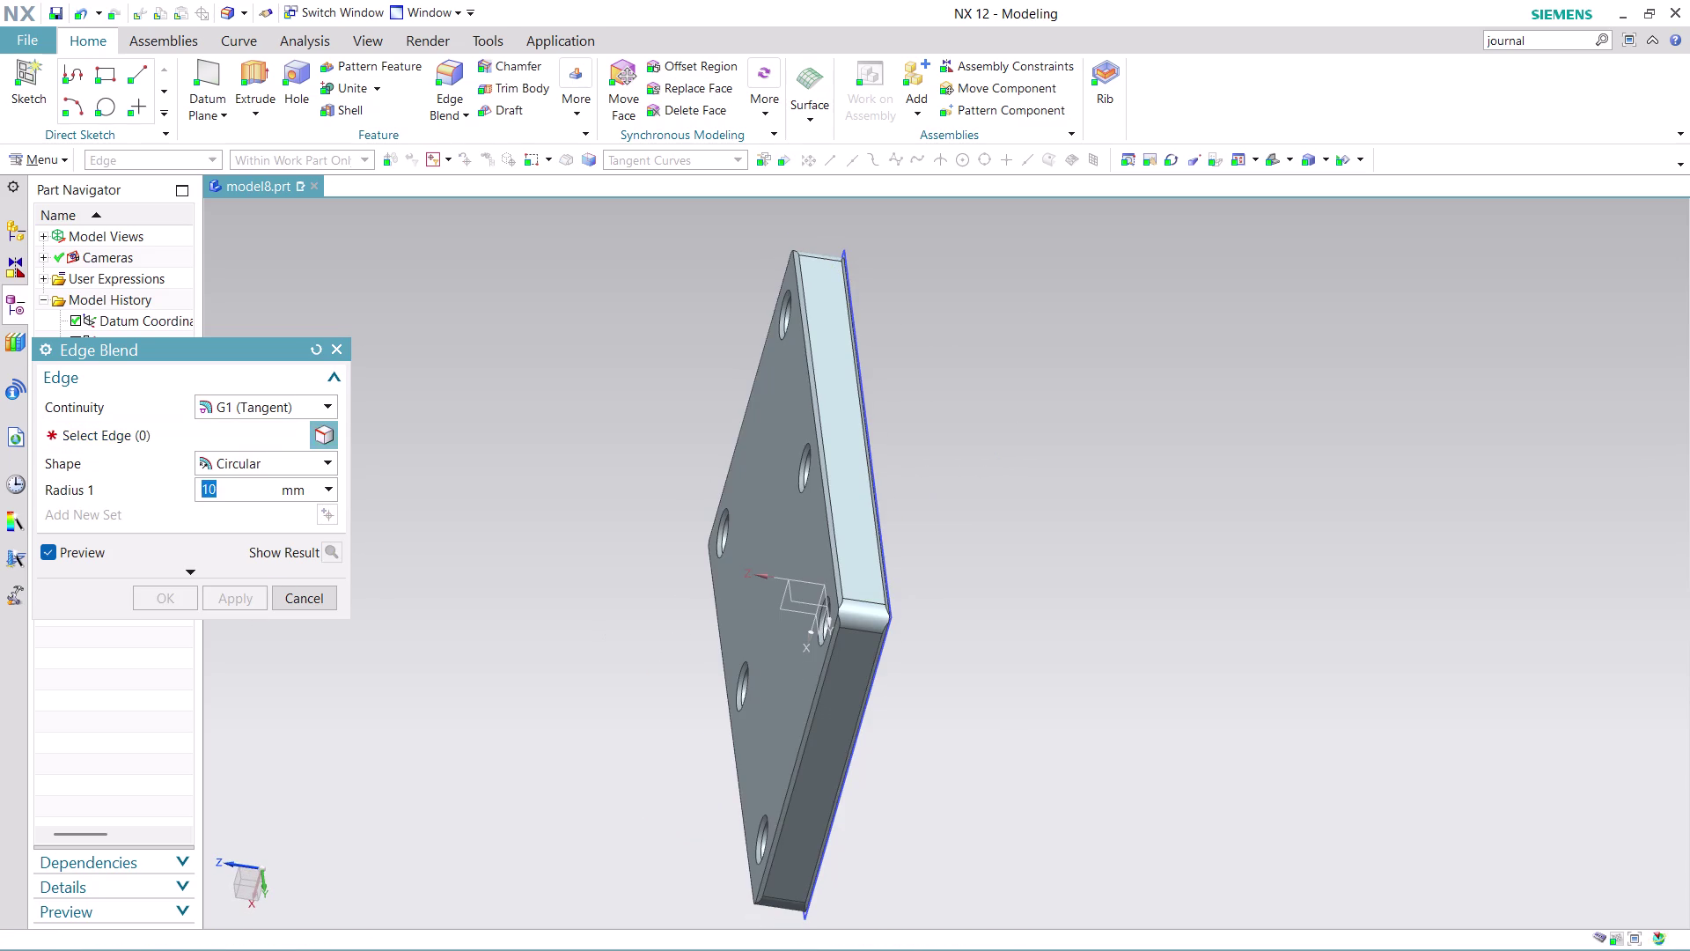
middle_drag(960, 682, 1013, 678)
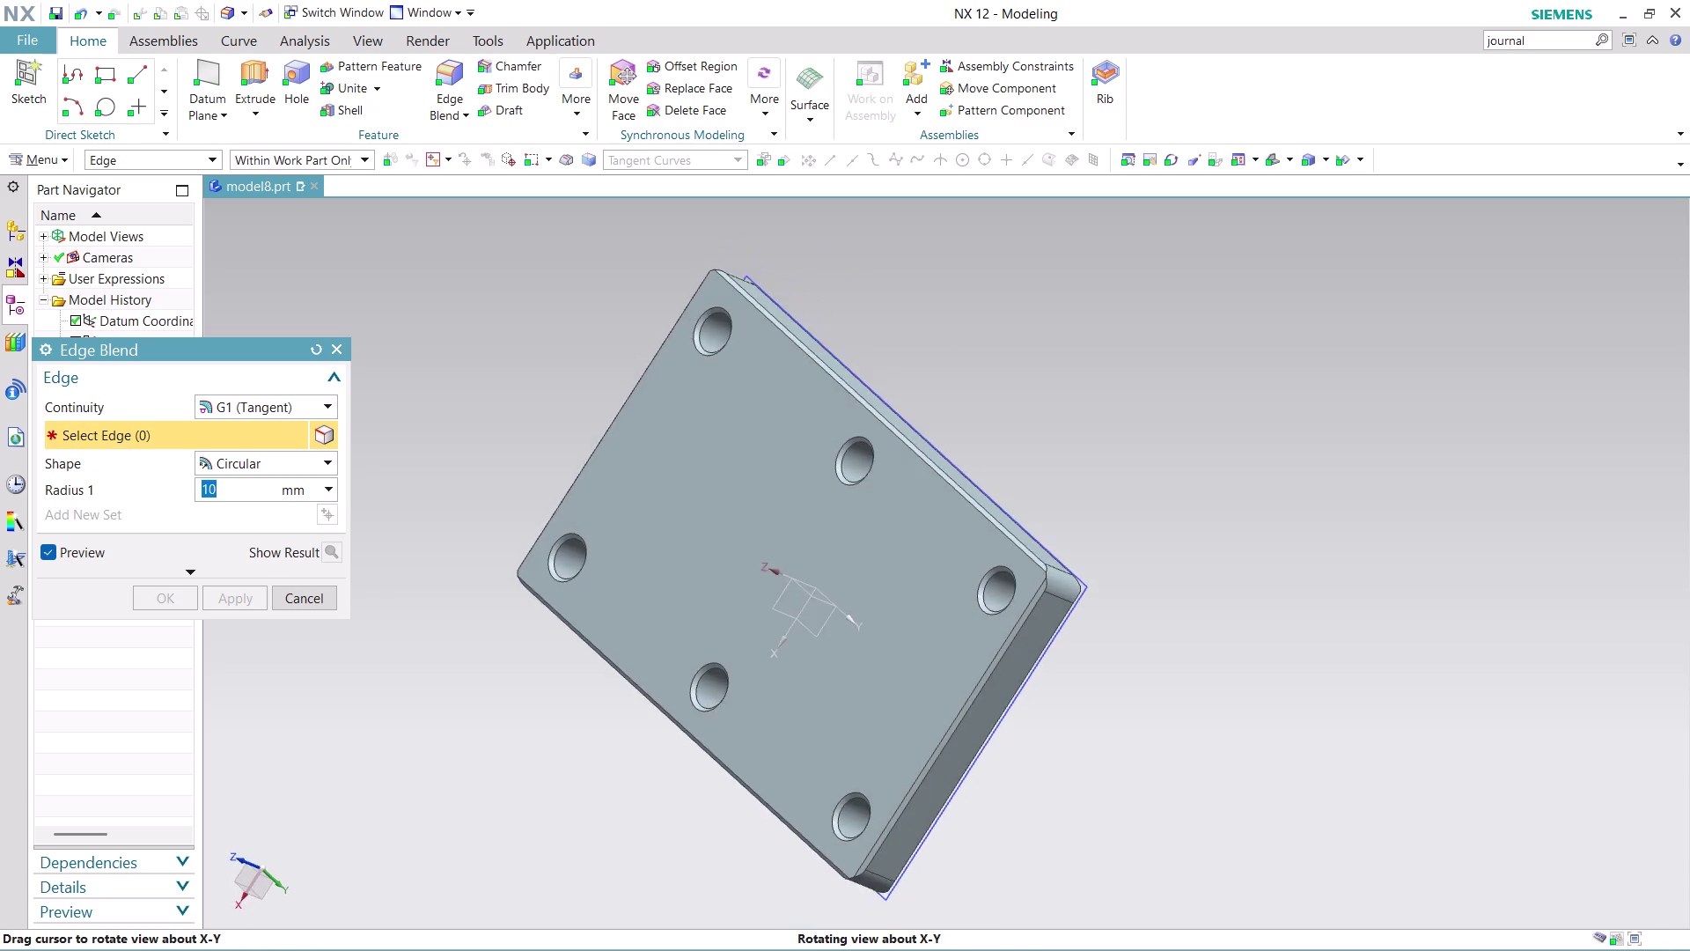
middle_drag(1013, 678, 1041, 605)
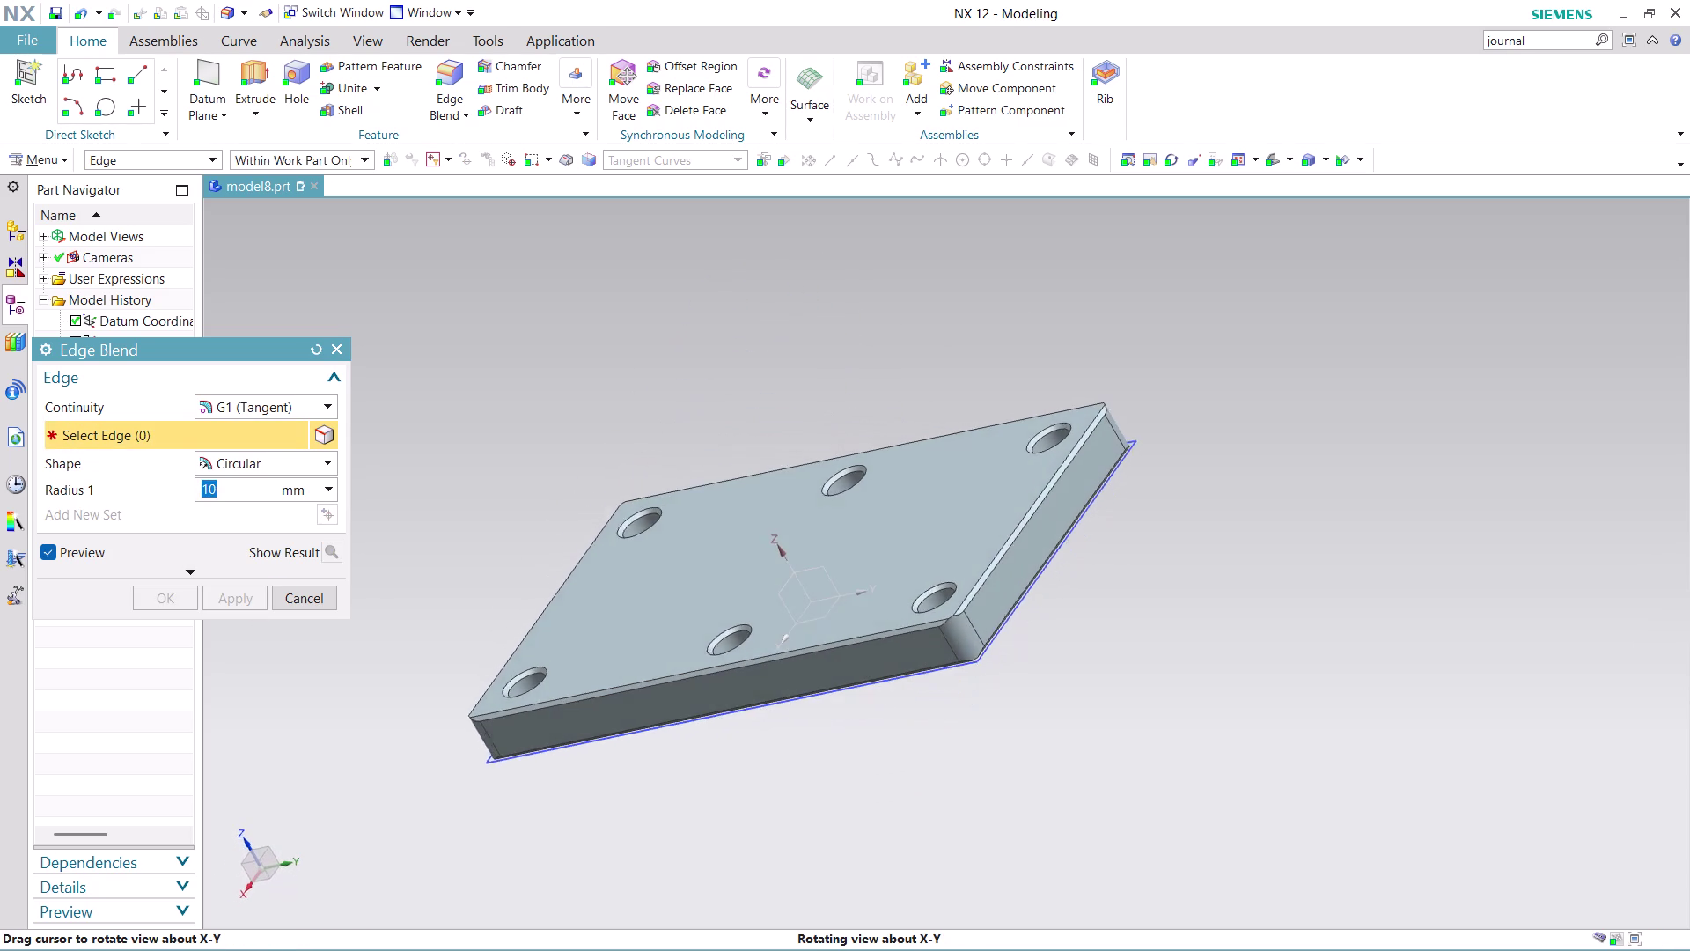
middle_drag(1042, 606, 1063, 591)
scroll(up, 3)
scroll(up, 3)
middle_drag(1369, 584, 1385, 623)
middle_click(1386, 622)
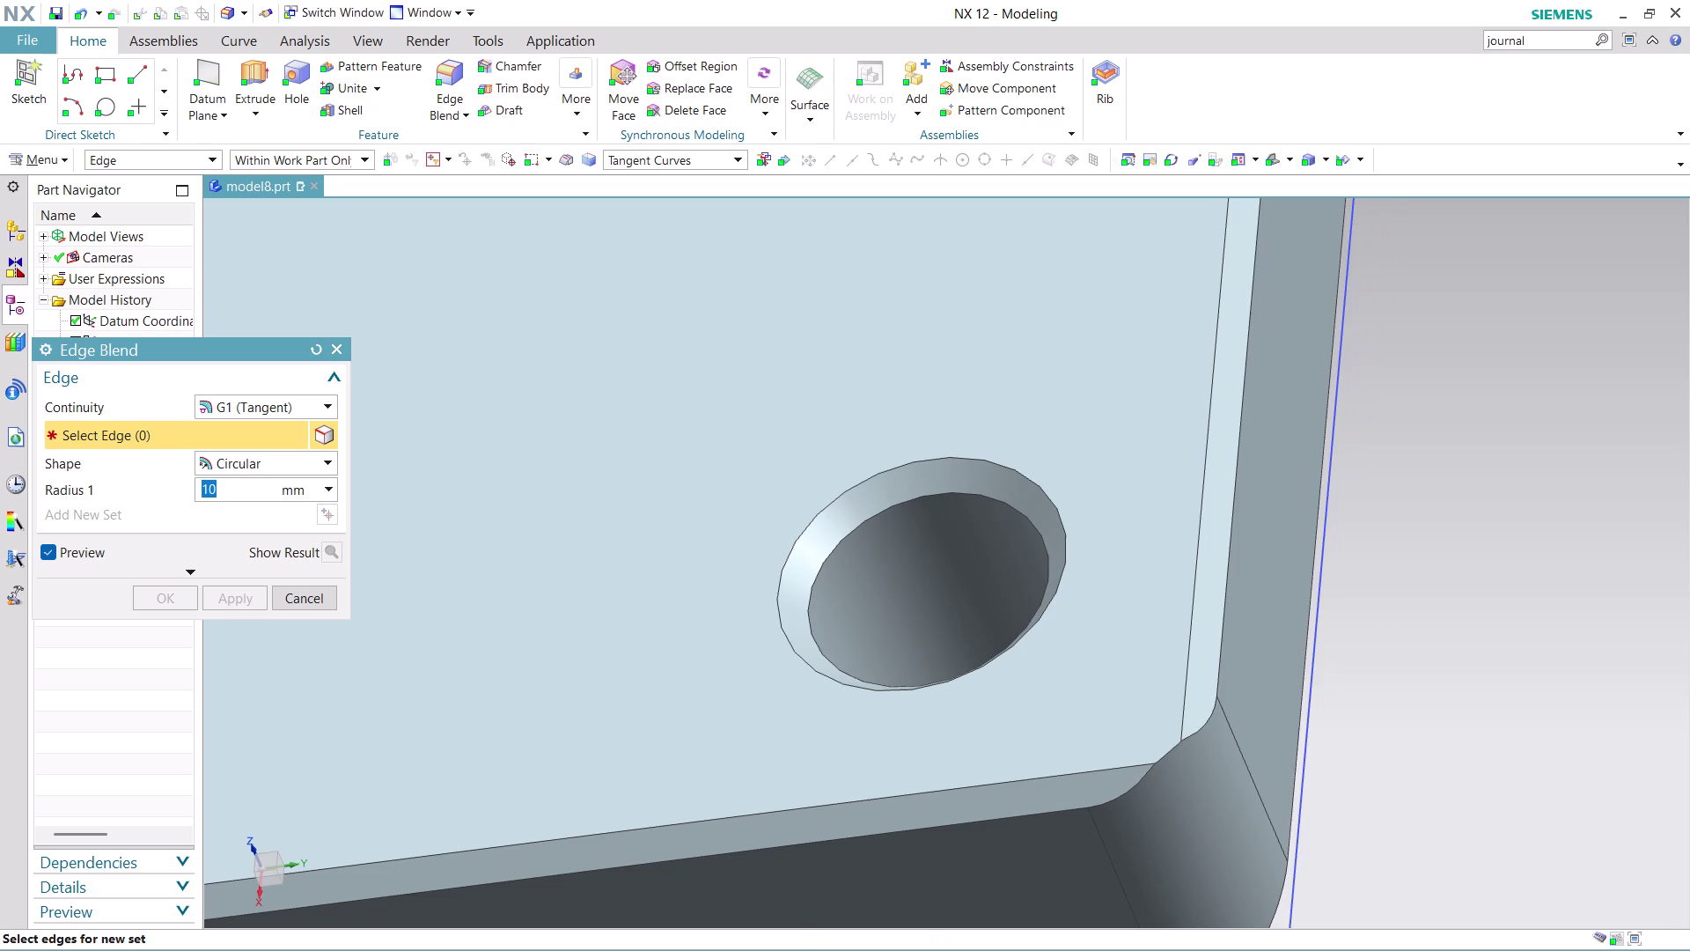
scroll(down, 3)
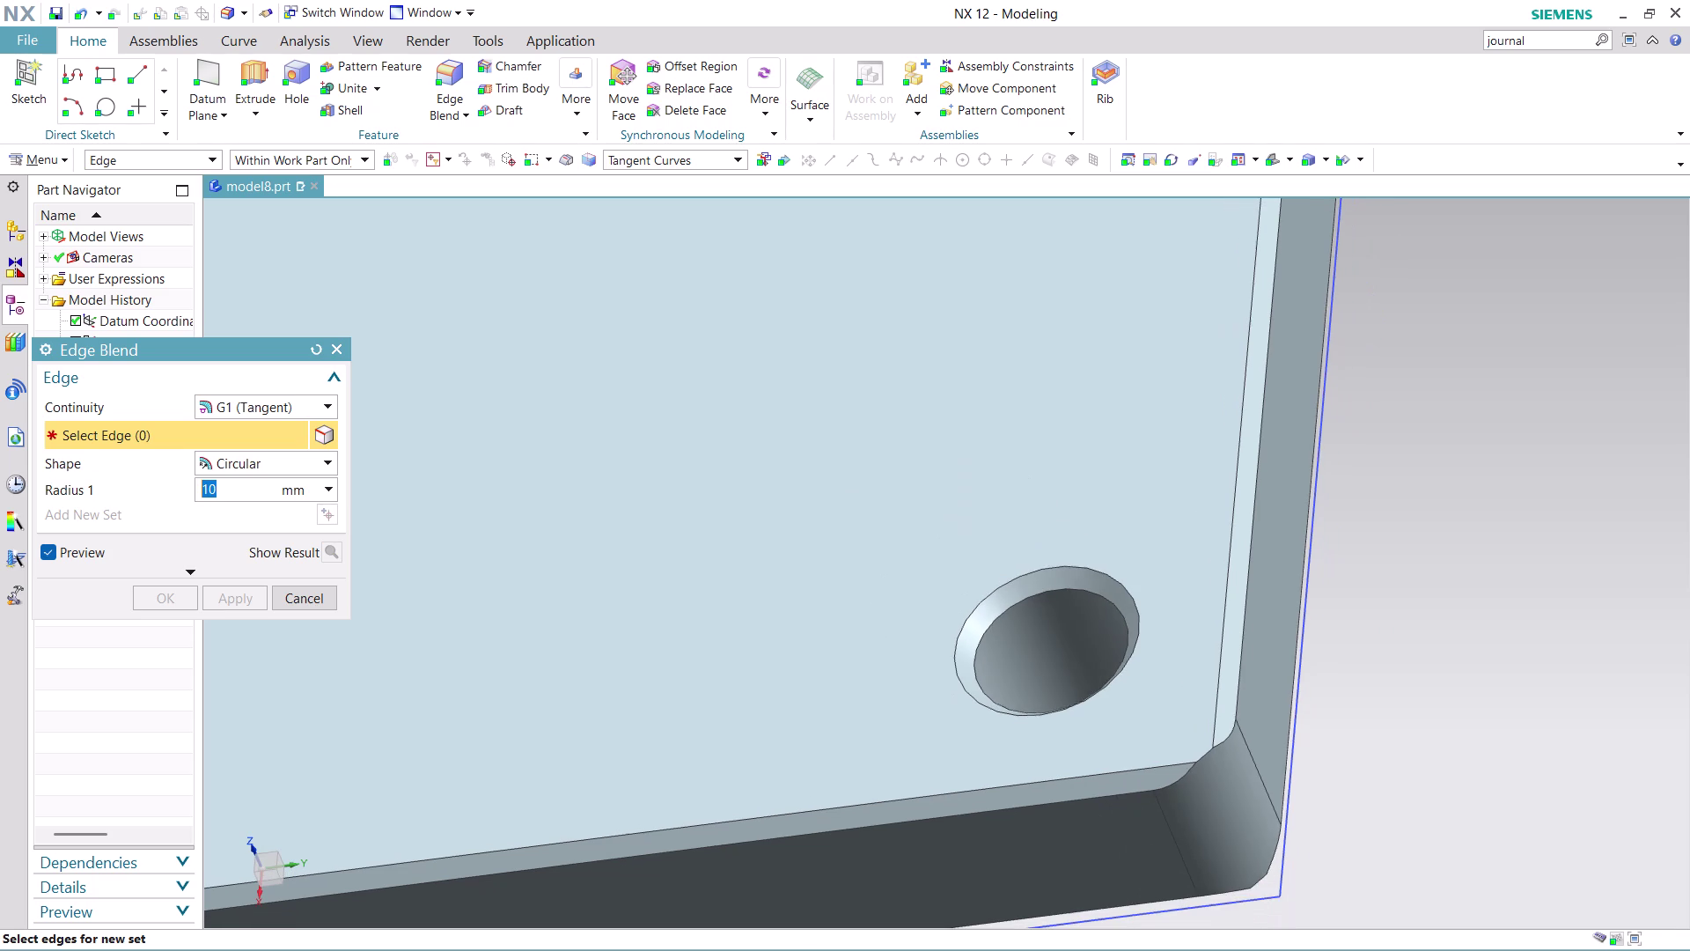
scroll(down, 3)
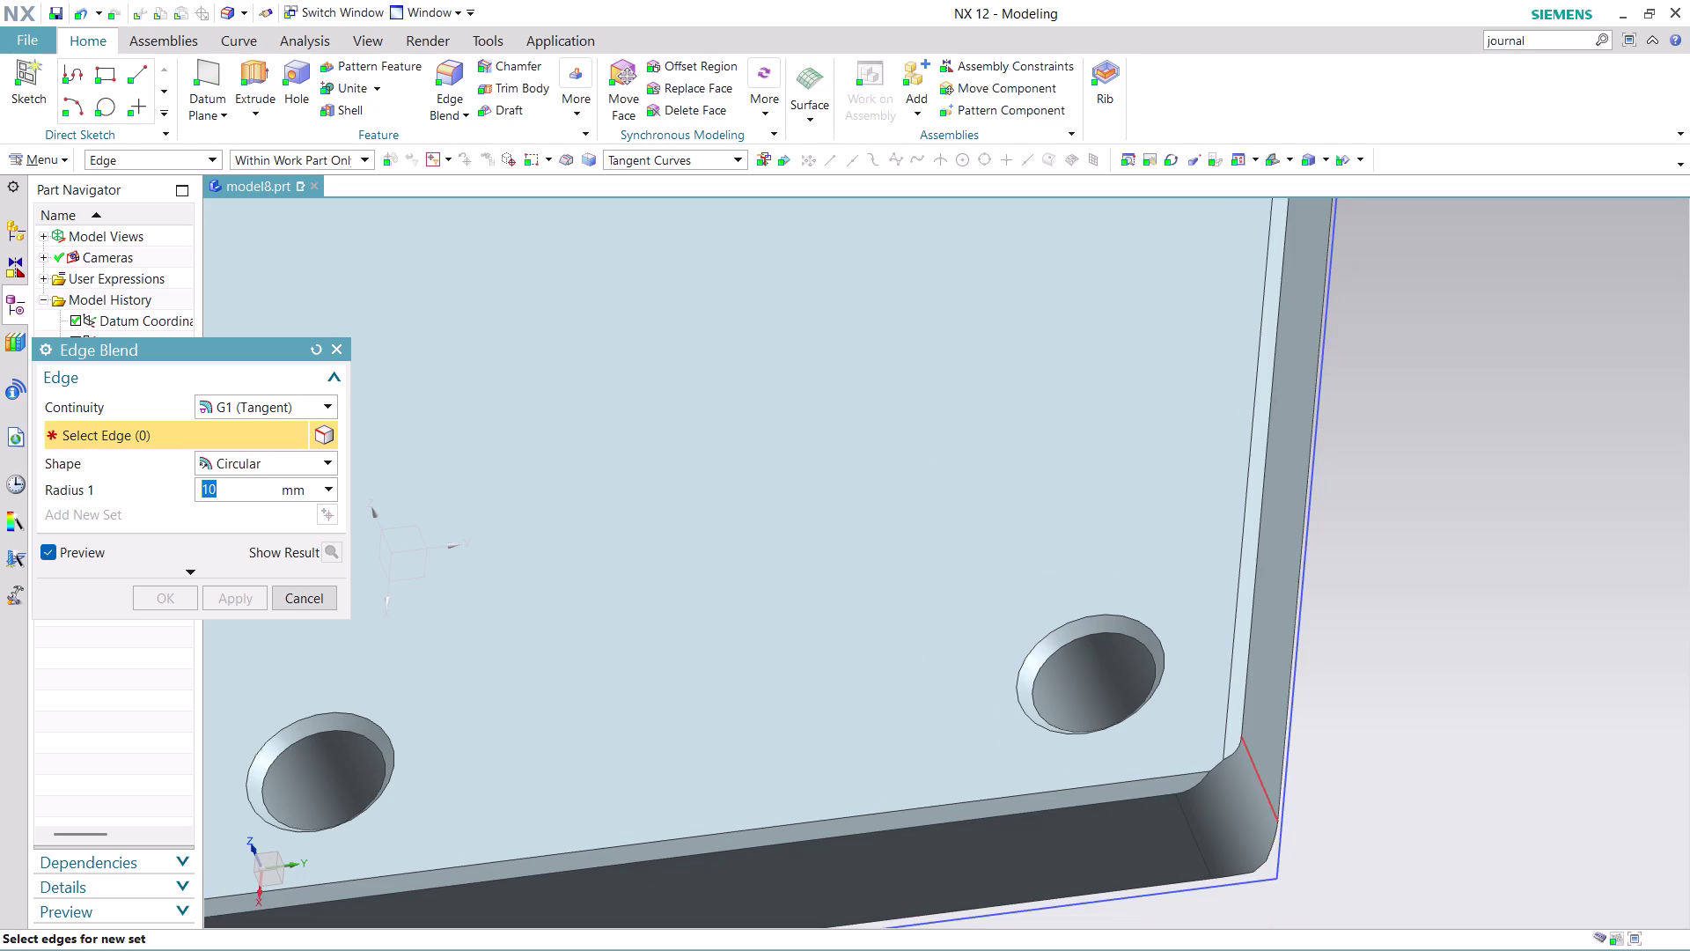
scroll(down, 3)
scroll(down, 3)
scroll(down, 3)
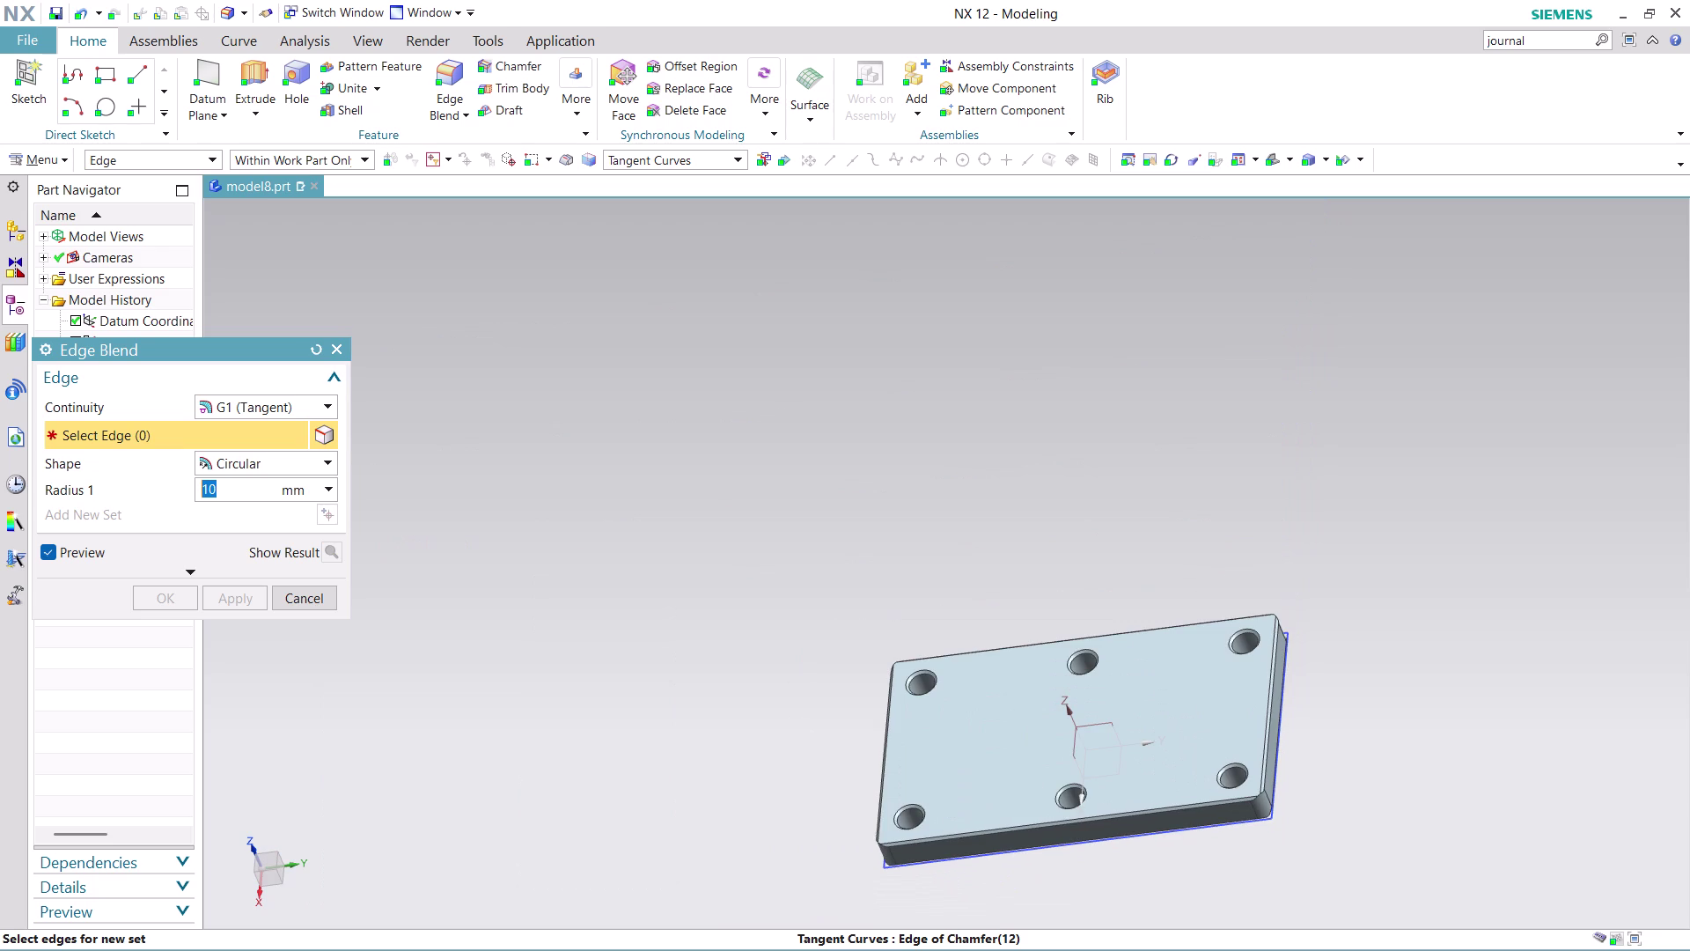
Undo the edge blend and the two chamfer features, Chamfer (11) and (12).
key(ctrl+z)
key(ctrl+z)
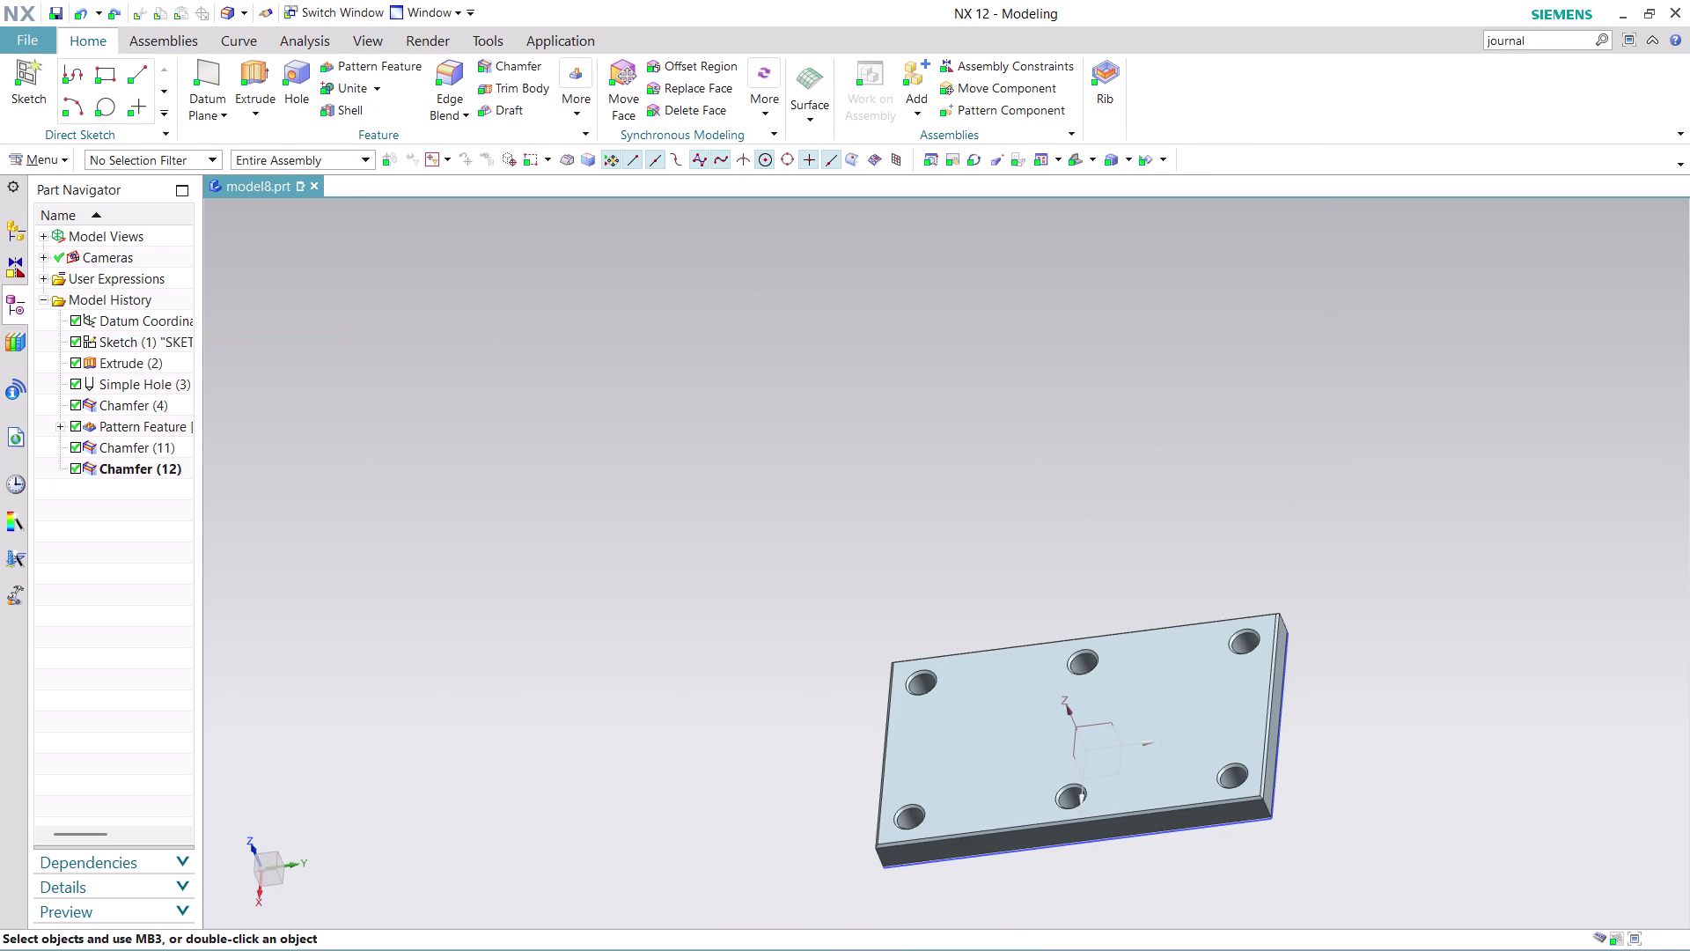
key(ctrl+z)
key(ctrl+z)
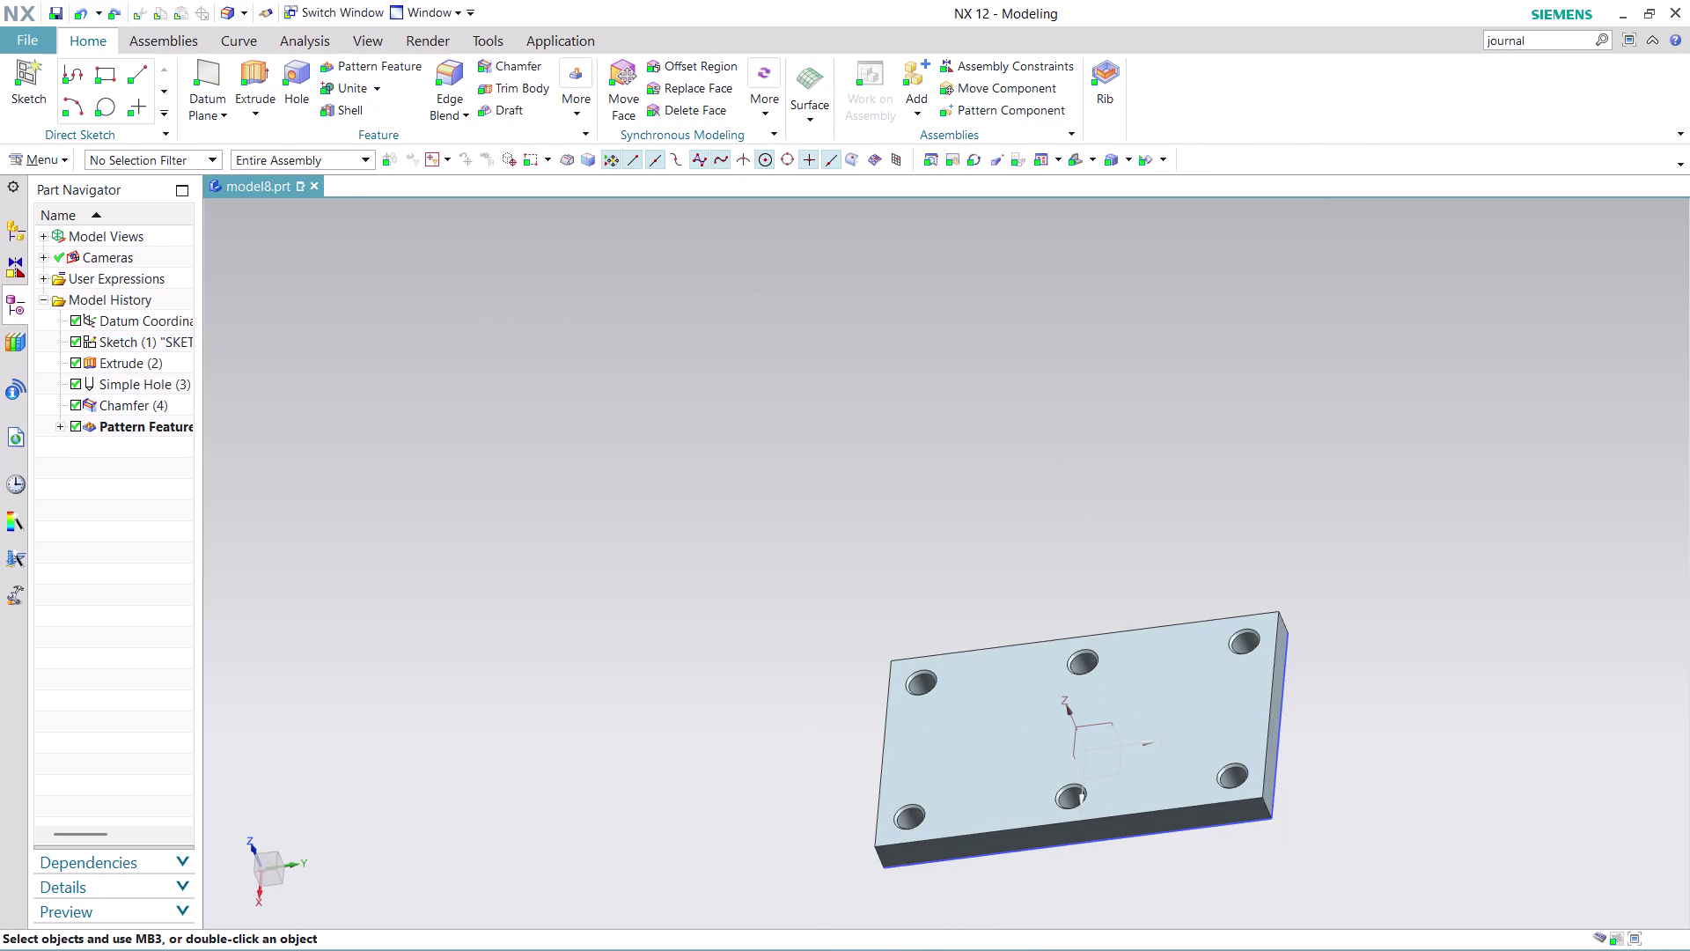
Orbit to inspect the plate's edges and start a new edge blend.
scroll(down, 3)
scroll(up, 3)
scroll(up, 3)
middle_drag(1607, 577, 1386, 677)
scroll(down, 3)
middle_drag(1444, 405, 1439, 413)
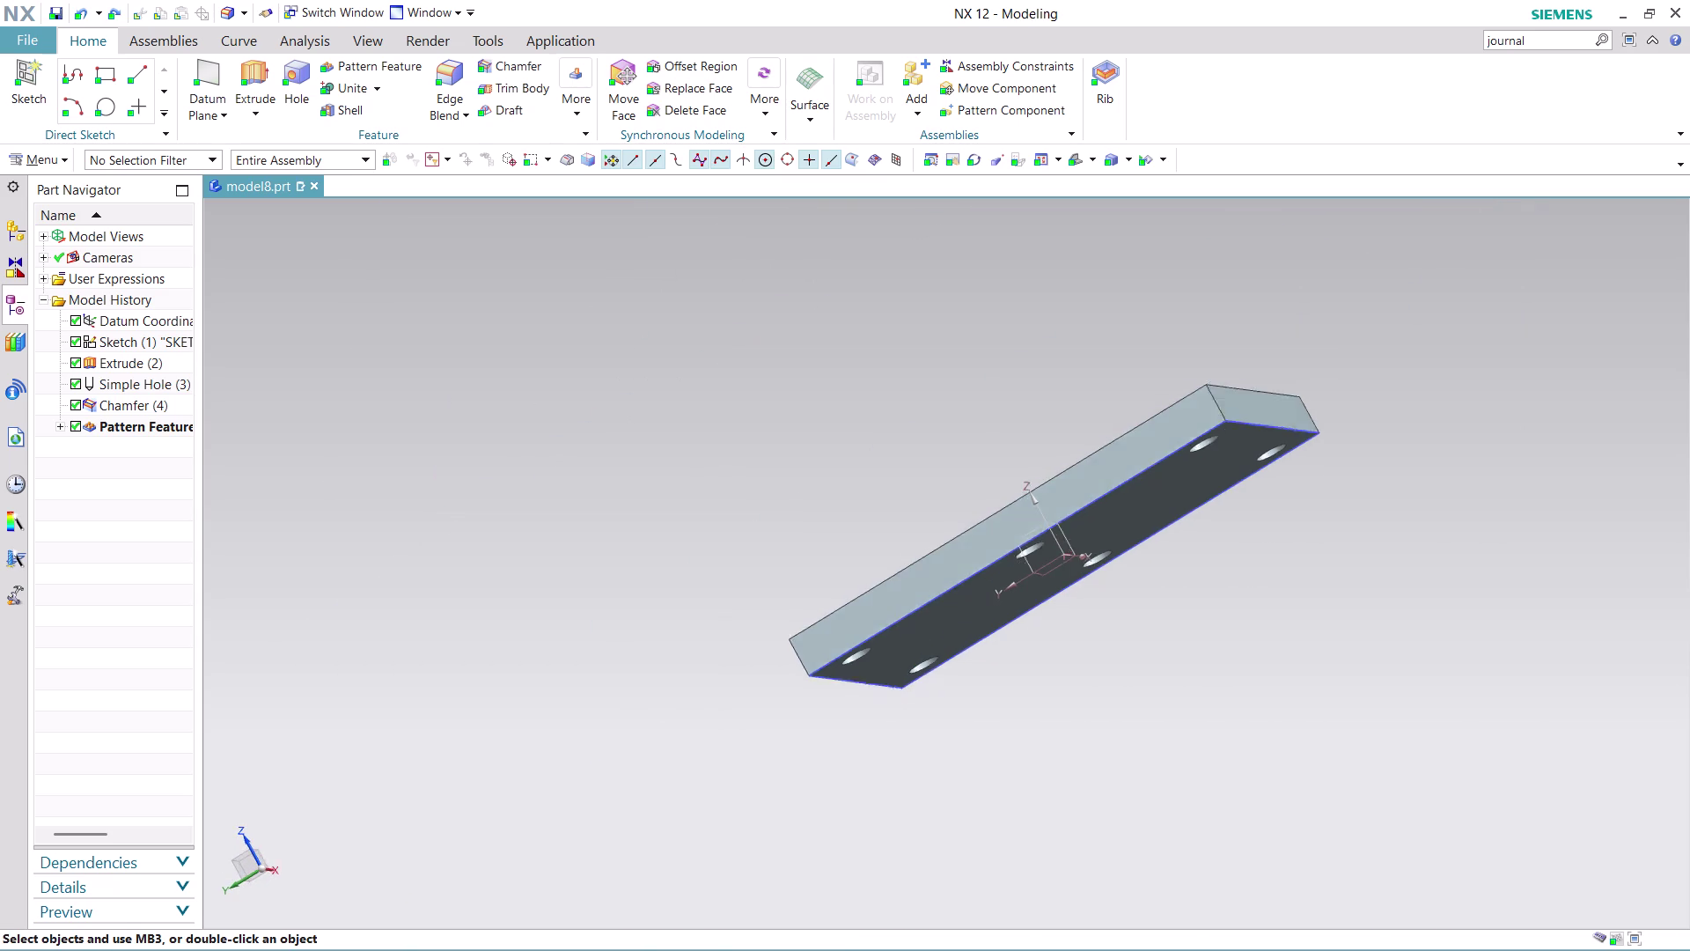
middle_drag(1440, 413, 1403, 448)
scroll(up, 3)
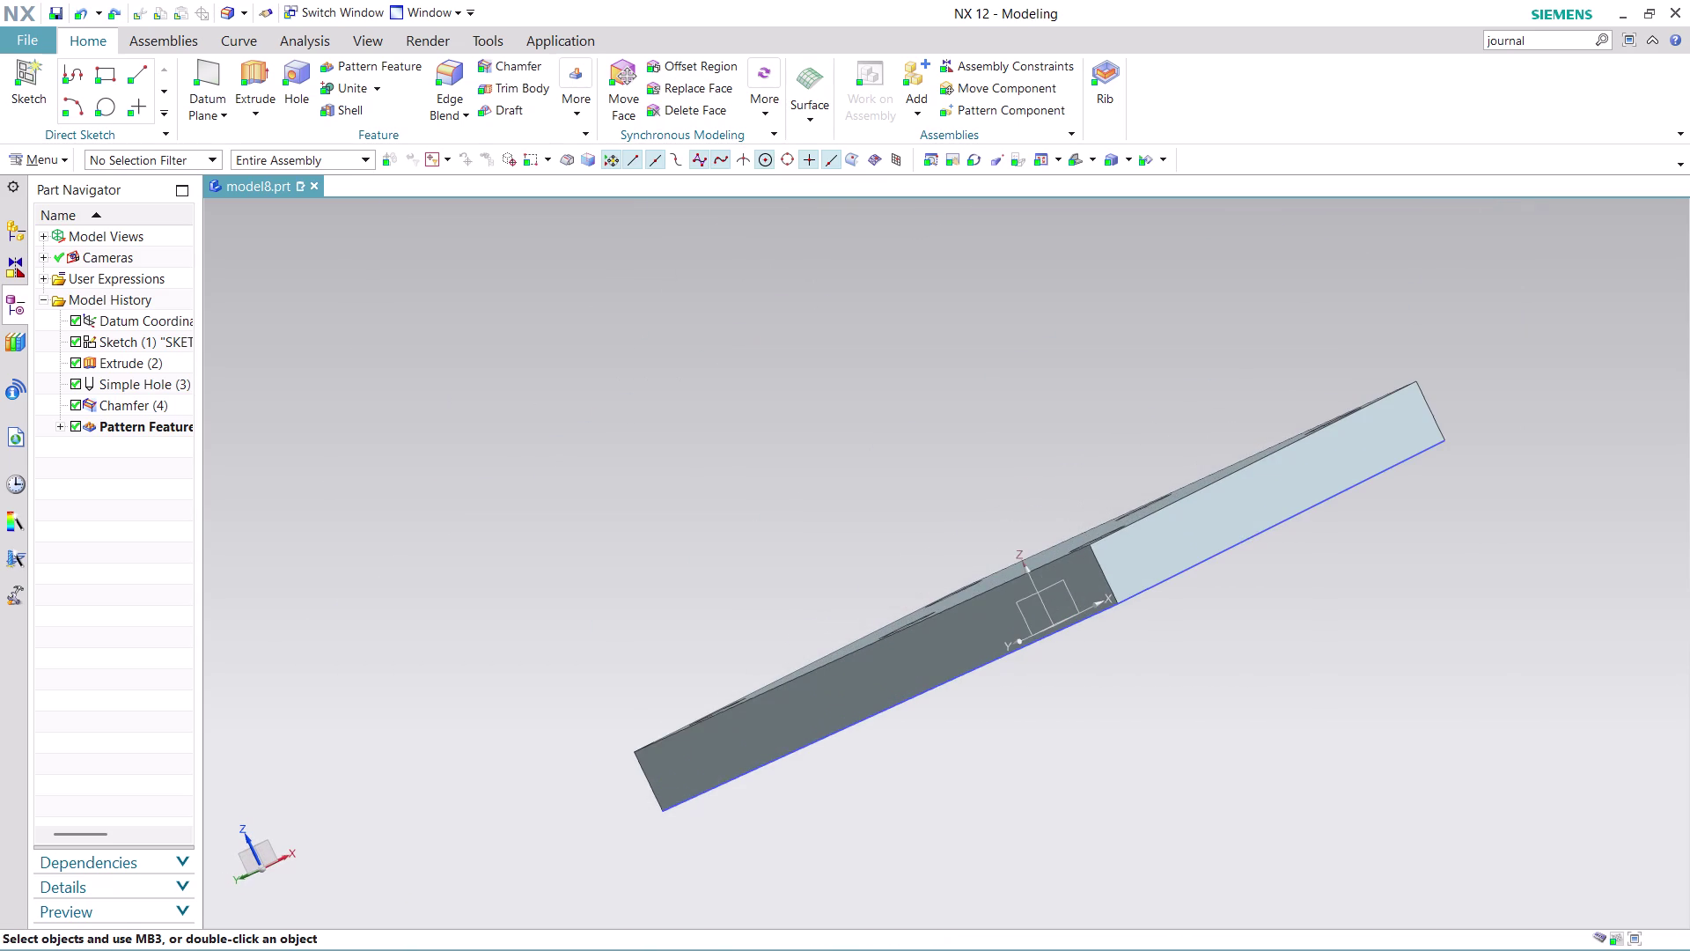
click(450, 73)
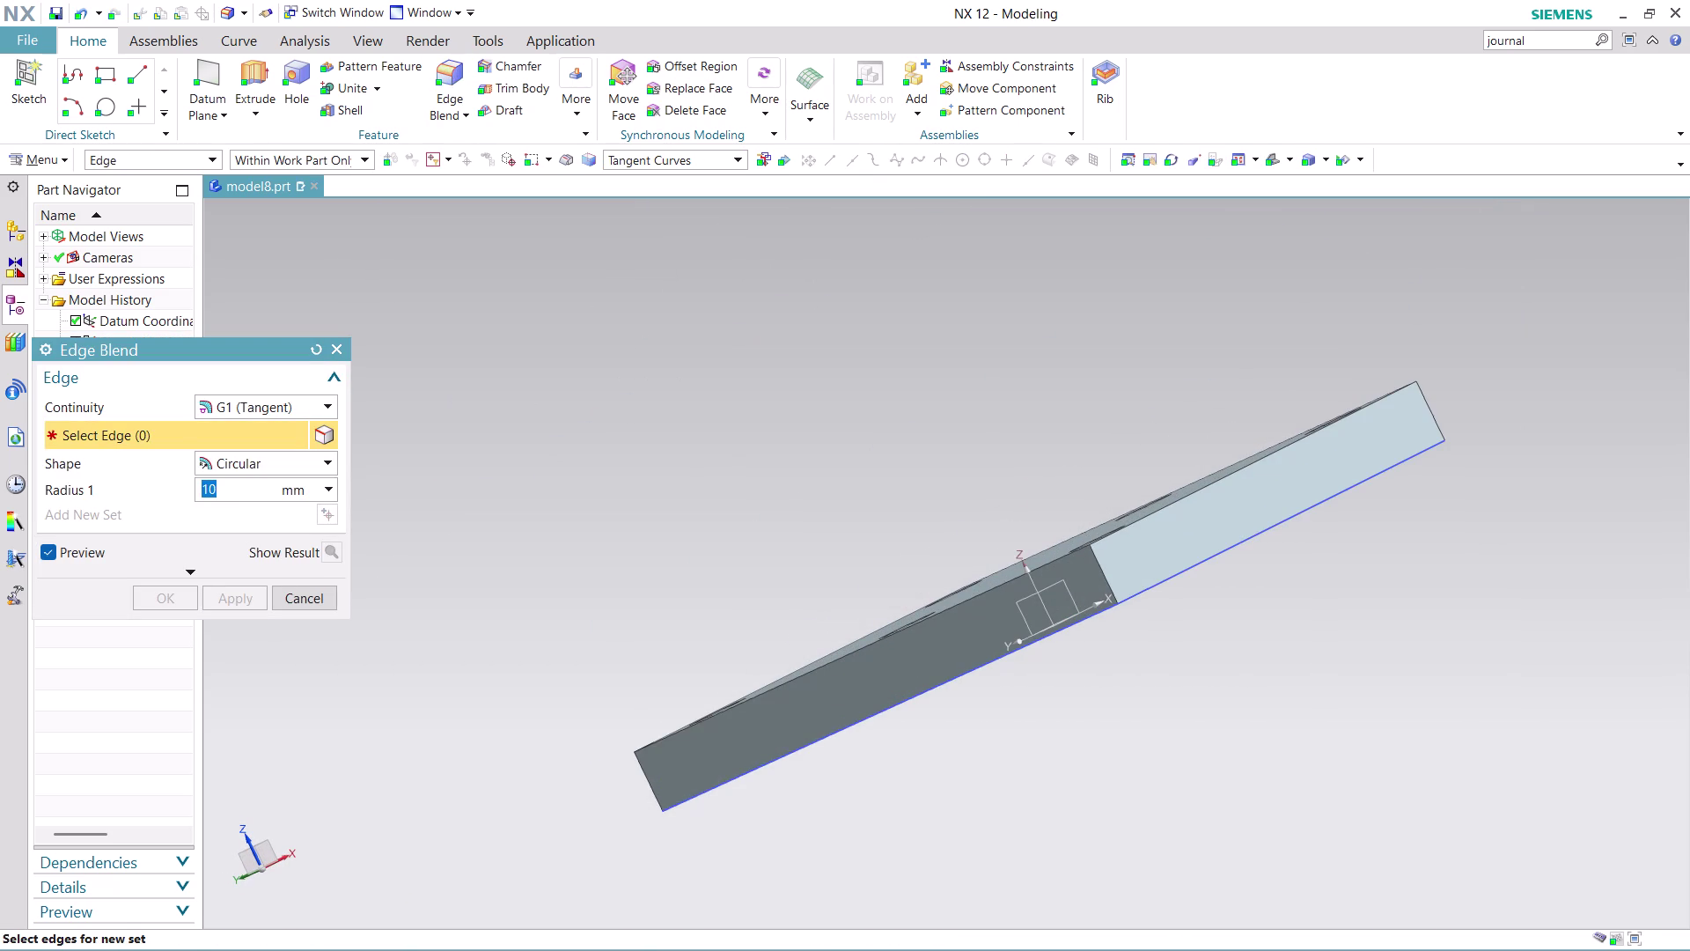
Pick the four vertical corner edges and apply the 10 mm Radius 1 blend.
click(1107, 567)
middle_drag(1245, 591, 1245, 618)
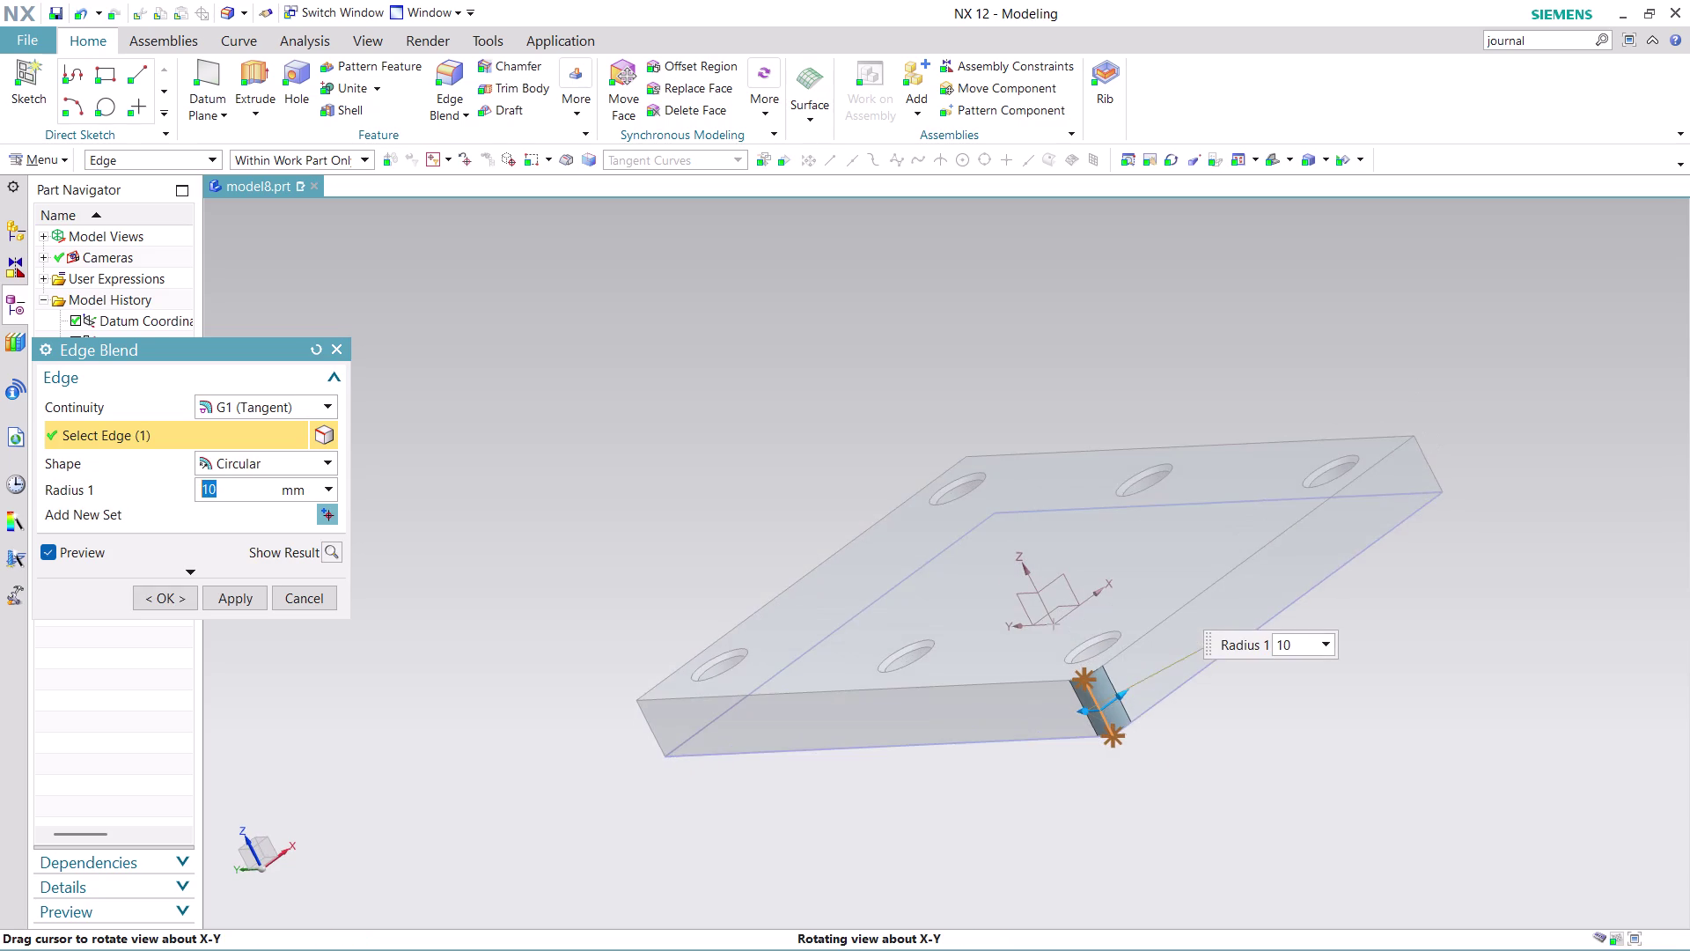
middle_drag(1246, 618, 1128, 668)
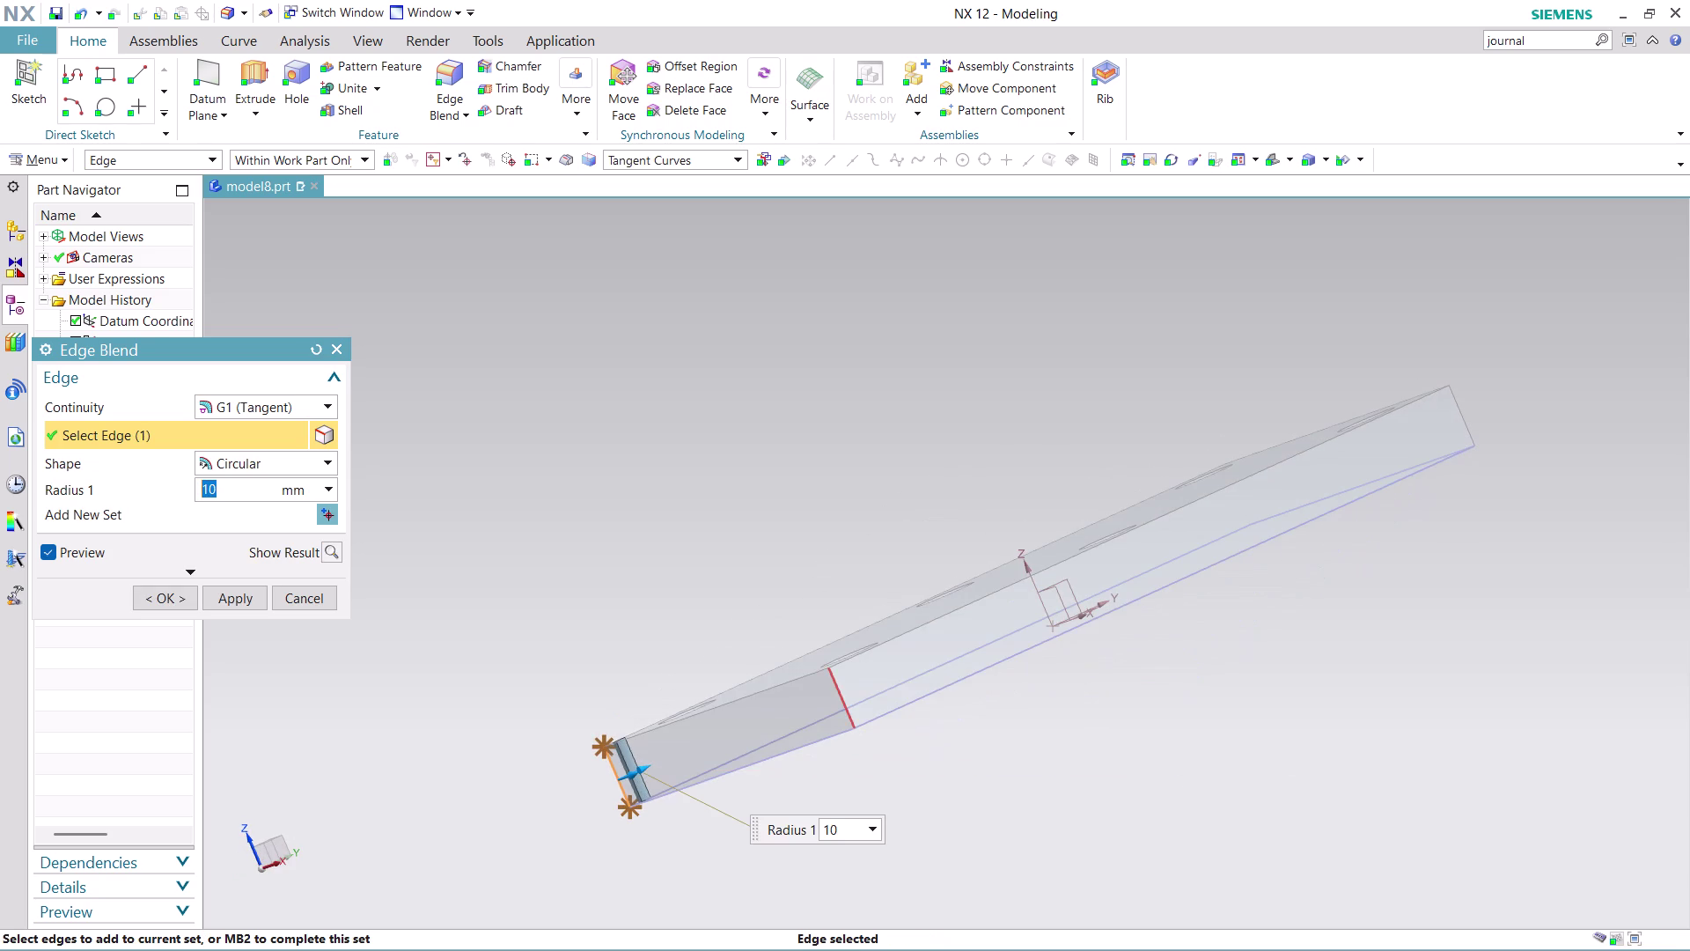
click(845, 714)
middle_drag(1238, 615, 1109, 678)
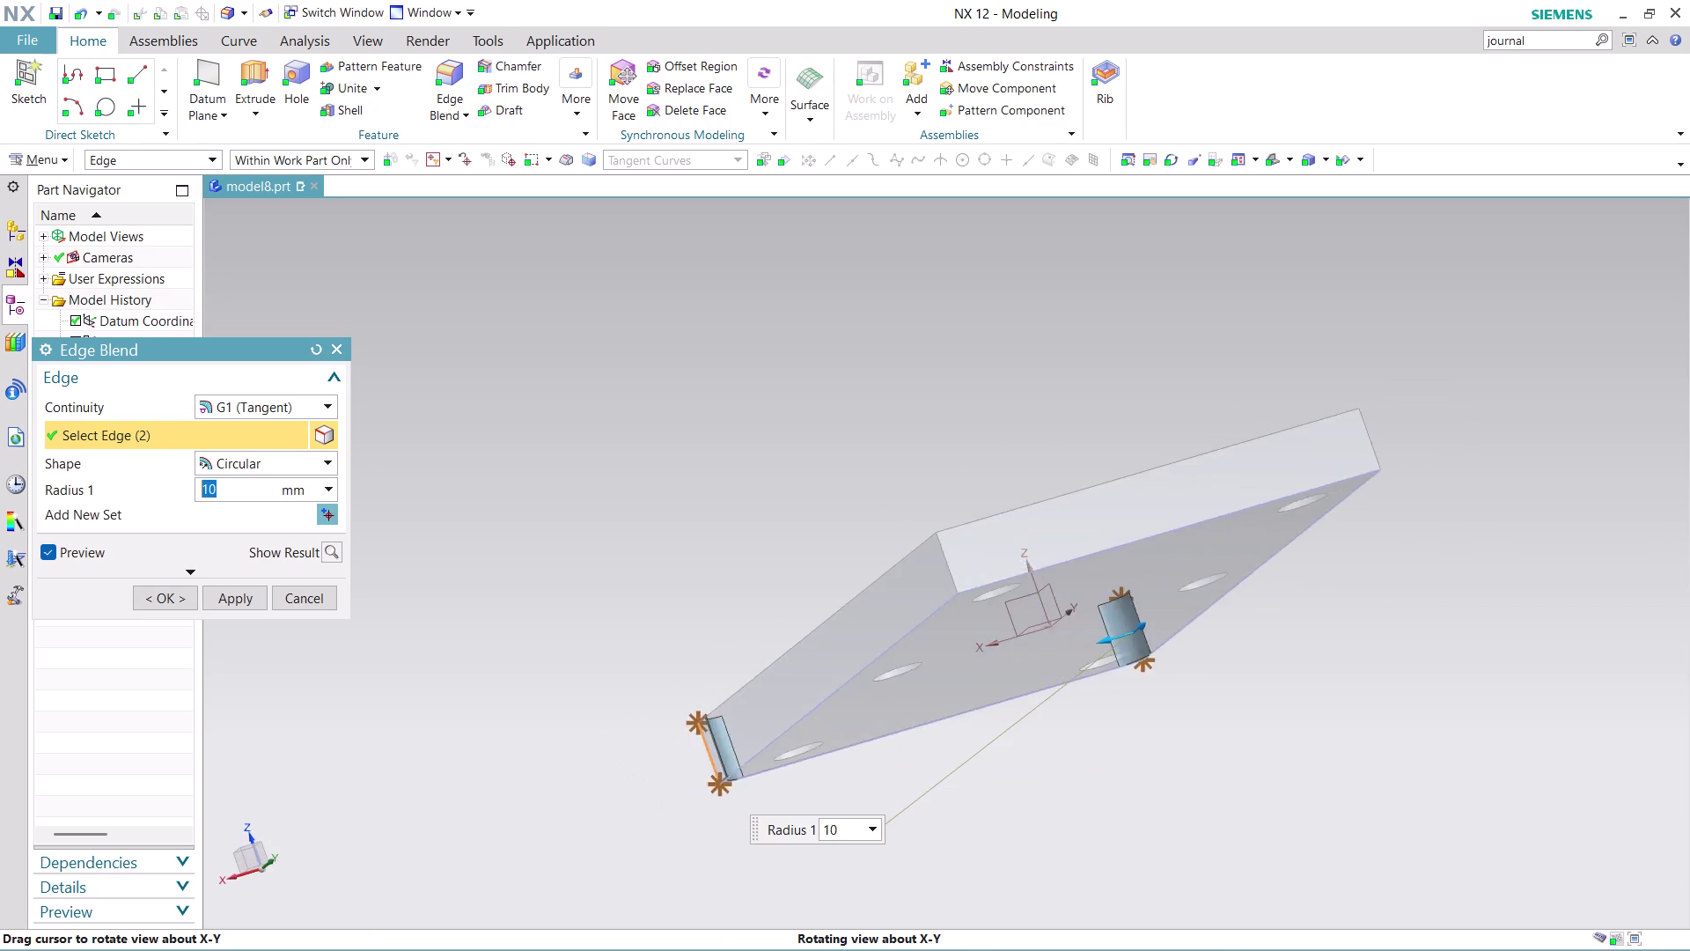
middle_drag(1109, 679, 1104, 702)
click(915, 703)
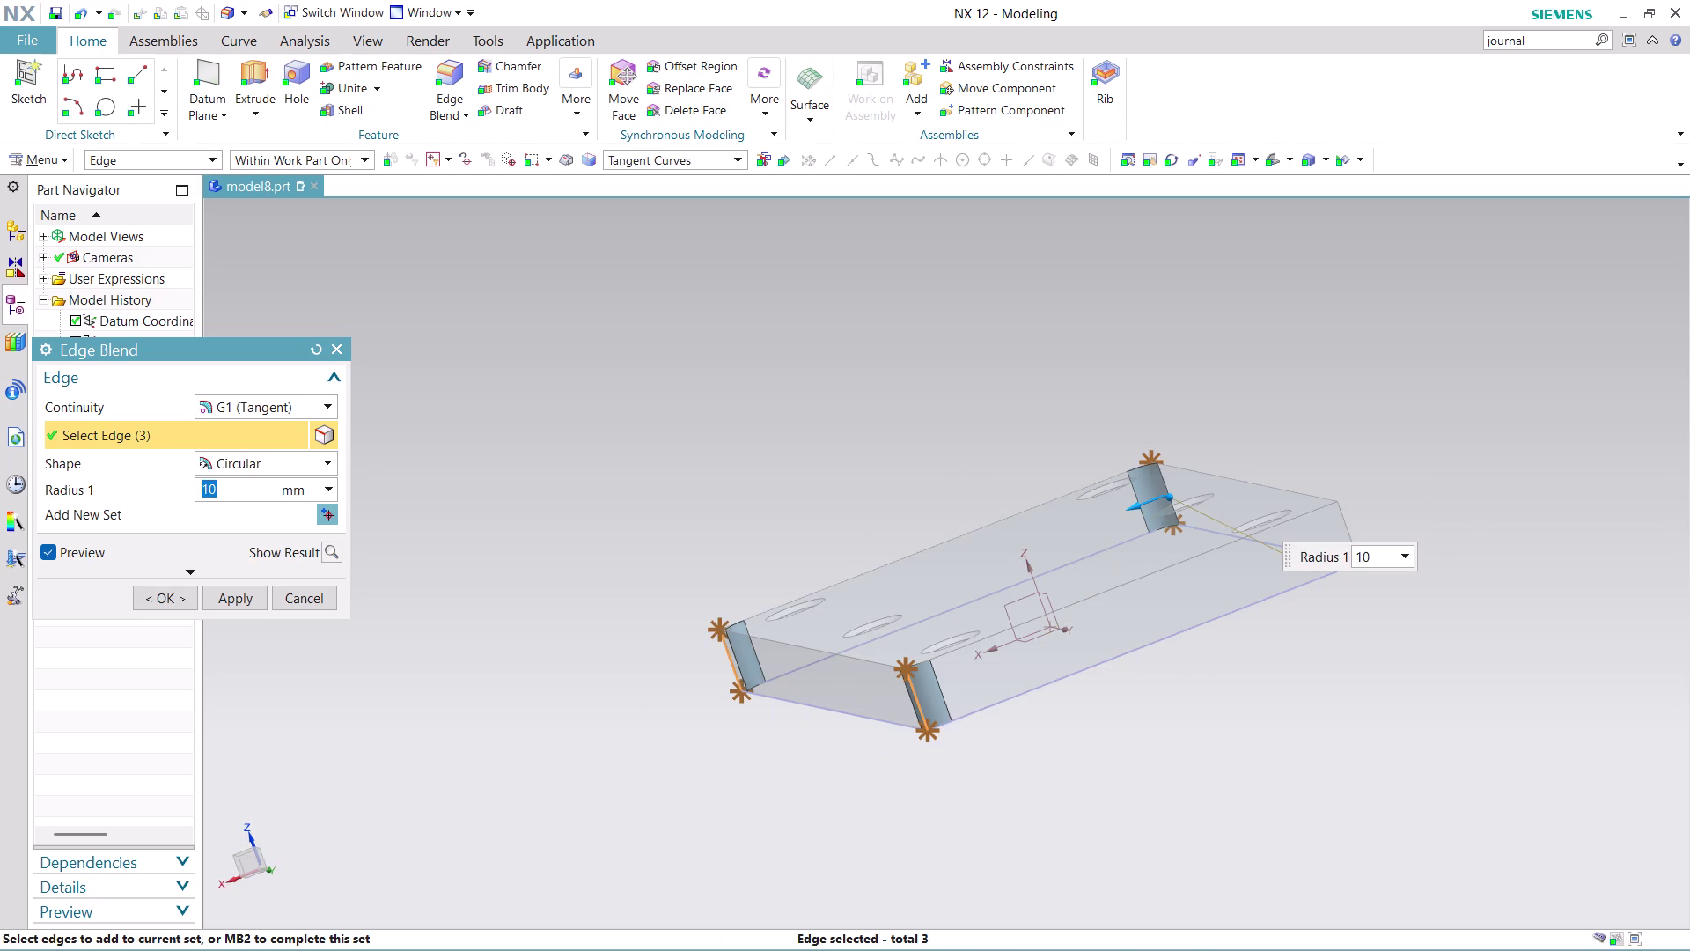
middle_drag(1318, 664, 1207, 726)
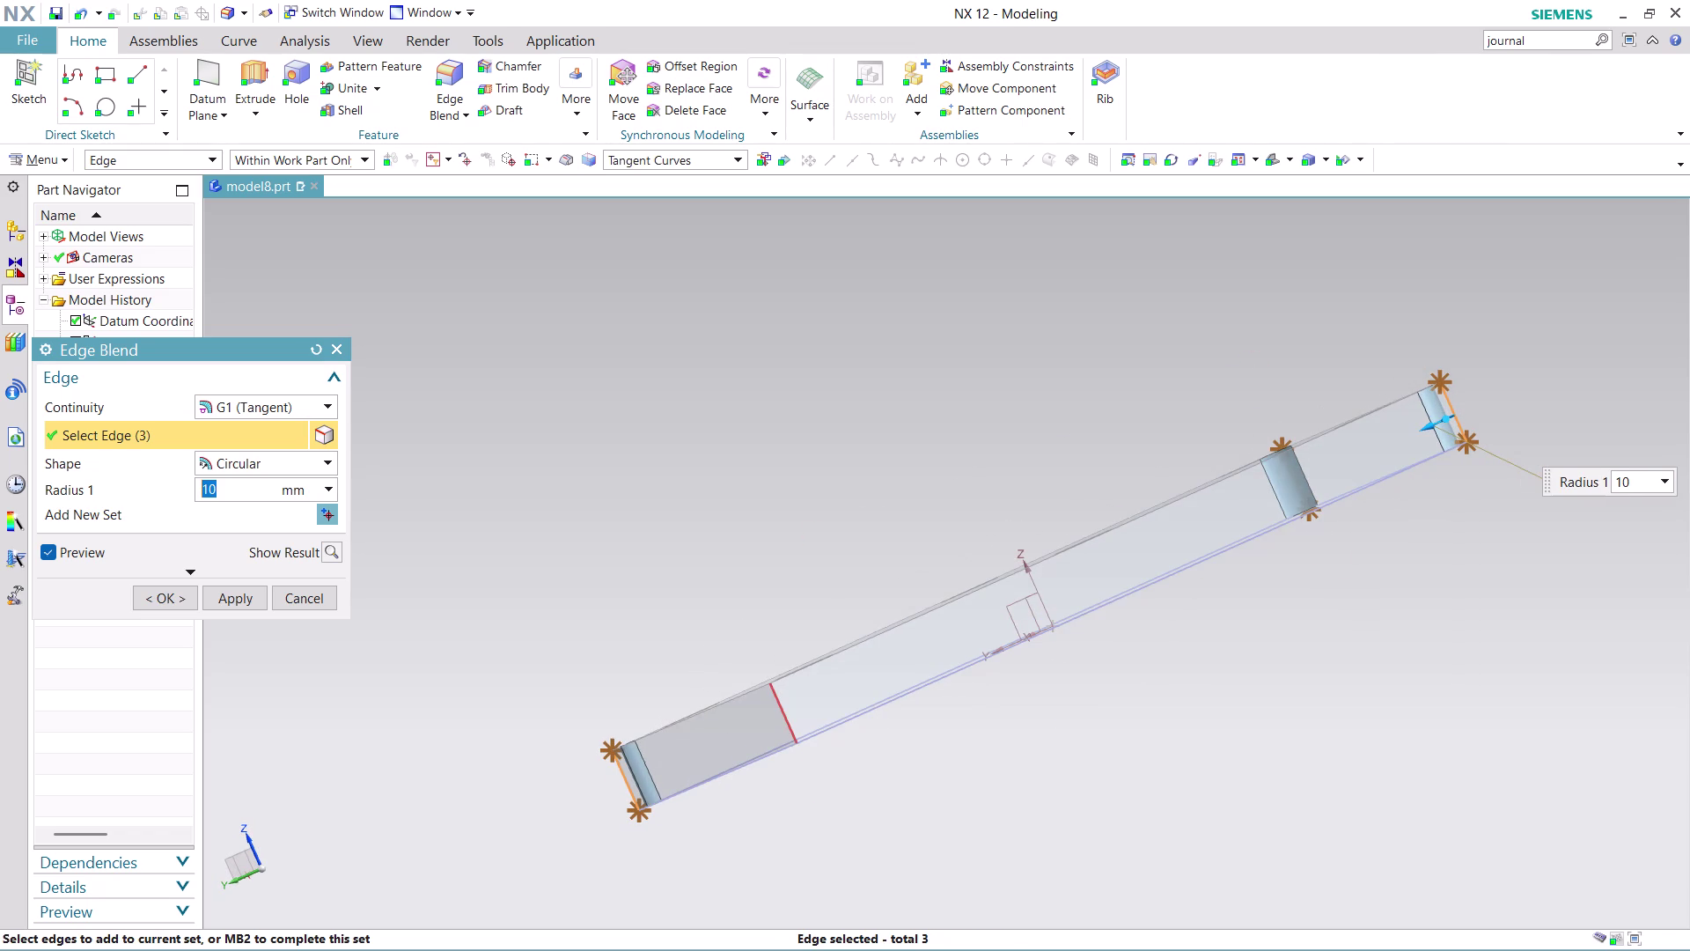
click(784, 720)
click(232, 599)
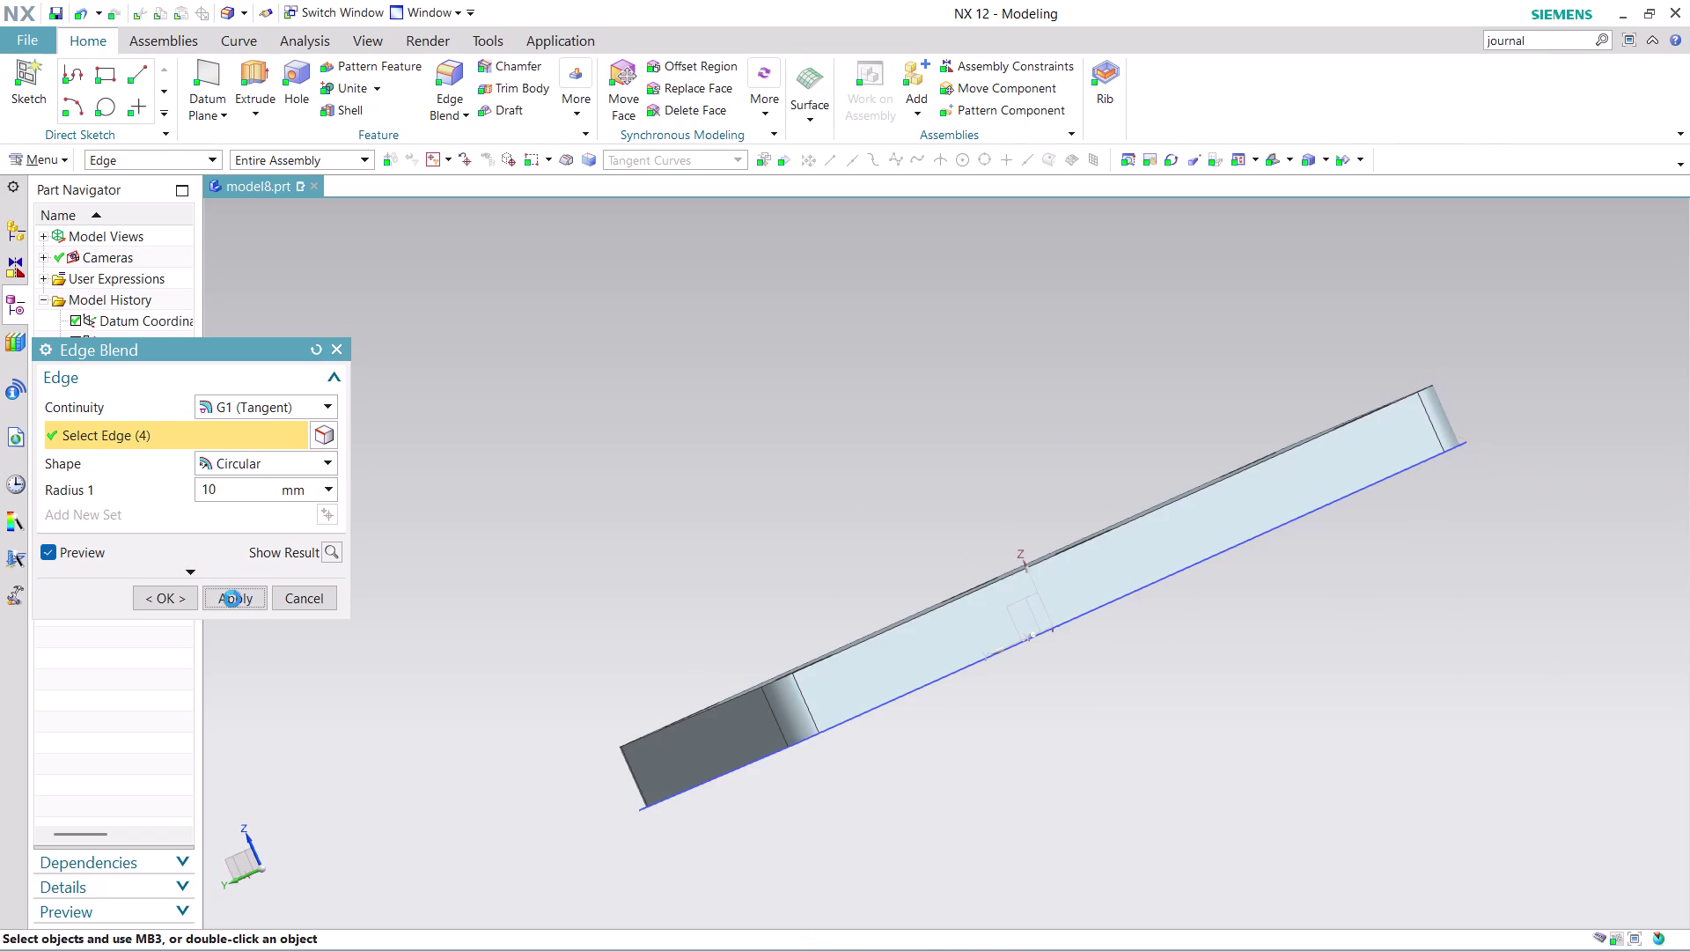
View the rounded plate, close Edge Blend, and start a chamfer.
middle_drag(1142, 750, 1164, 775)
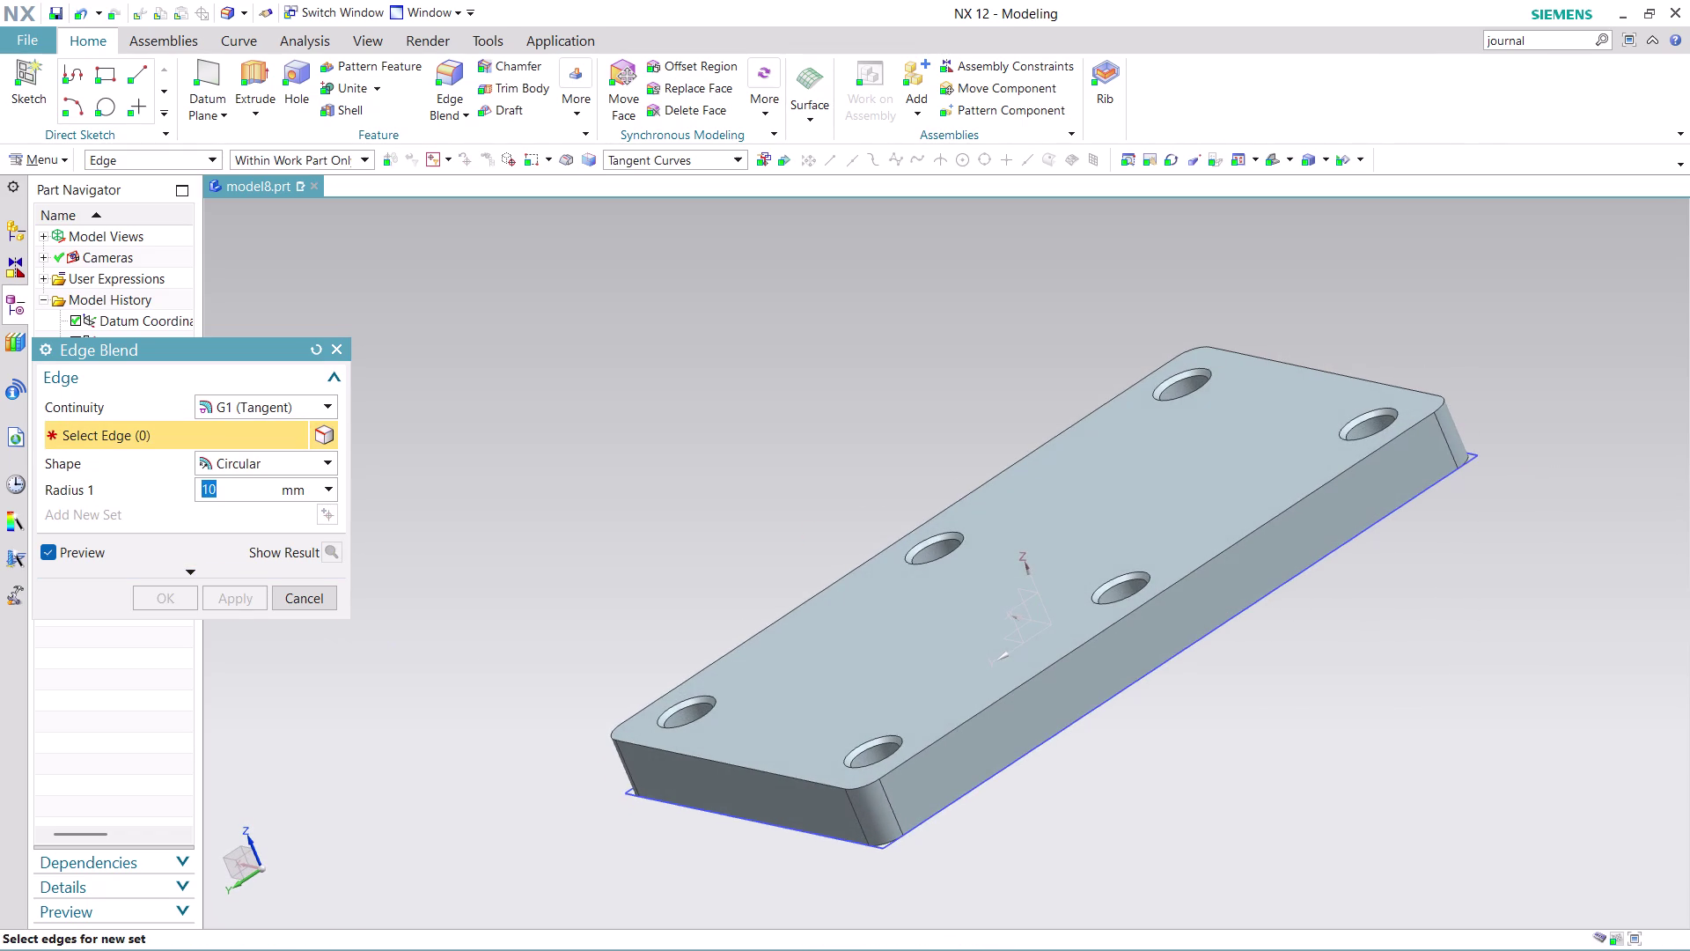
click(310, 593)
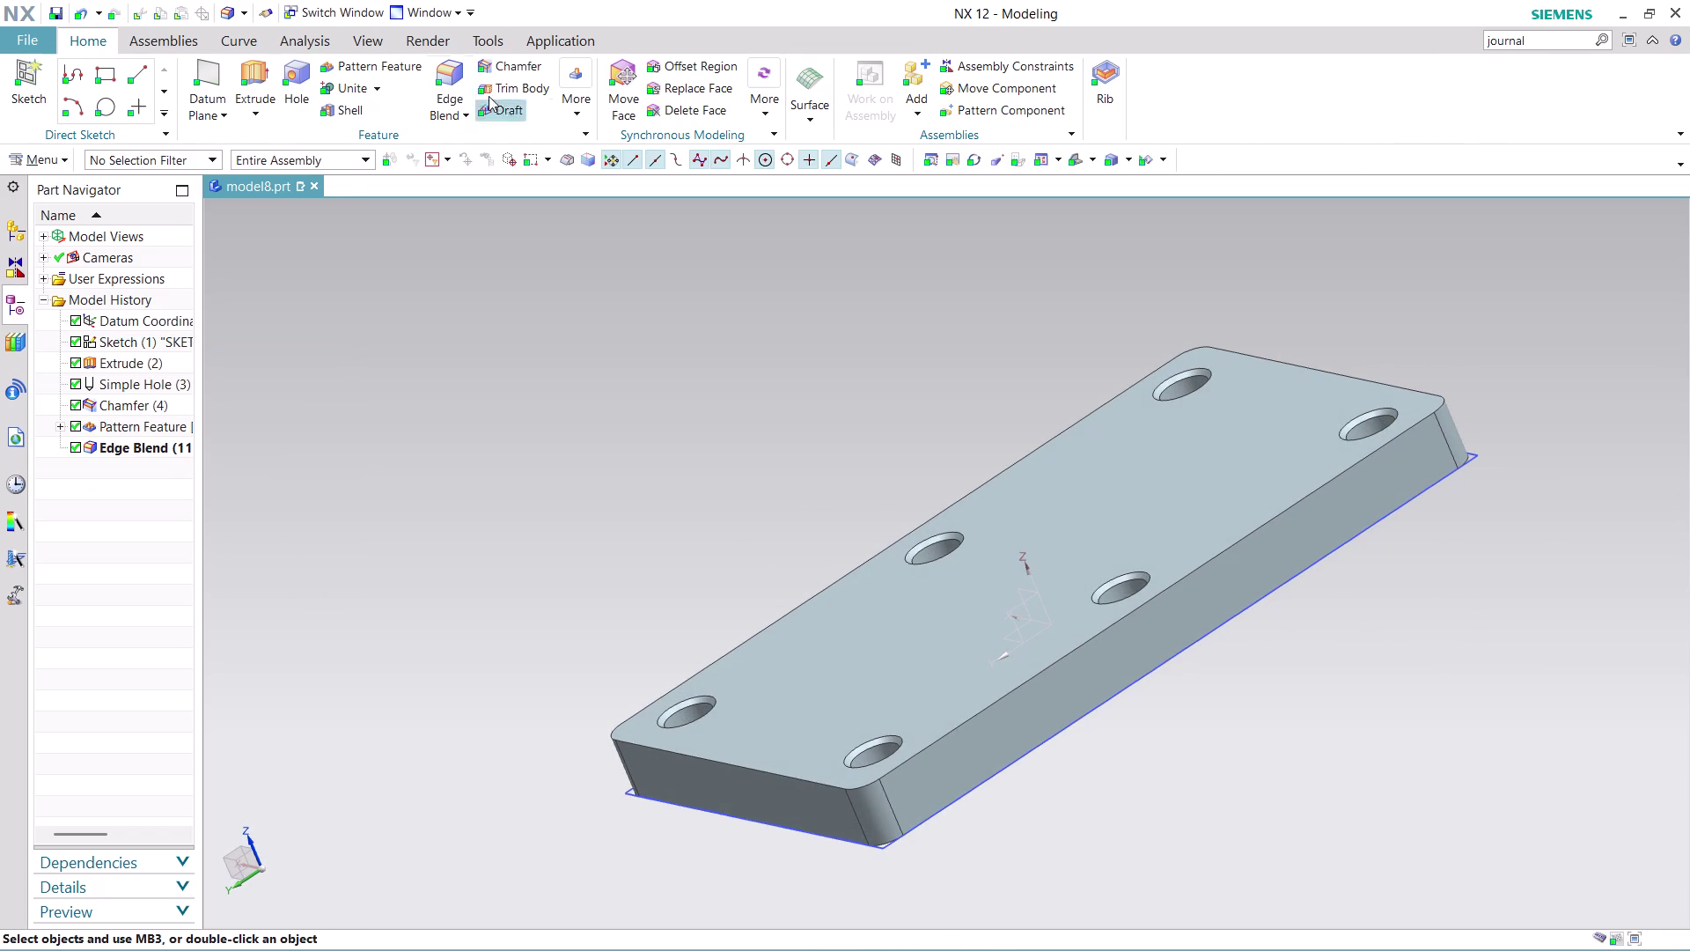
click(520, 67)
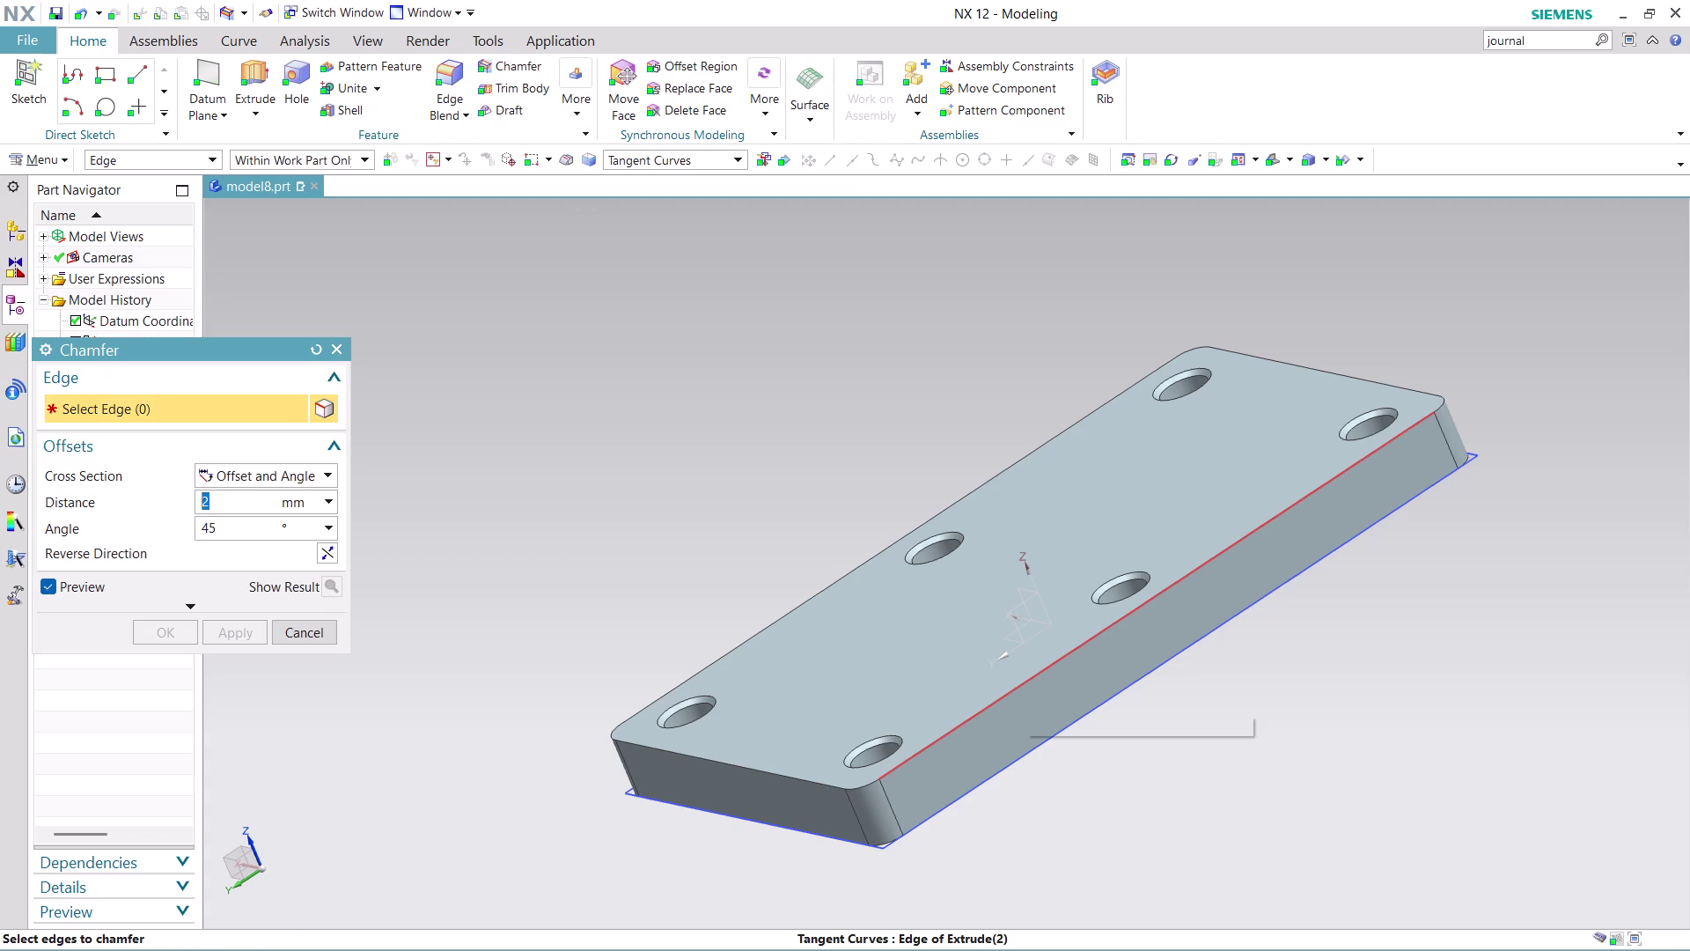
Chamfer the plate's top and bottom outline edges, sixteen in all, at 2 mm.
click(1024, 690)
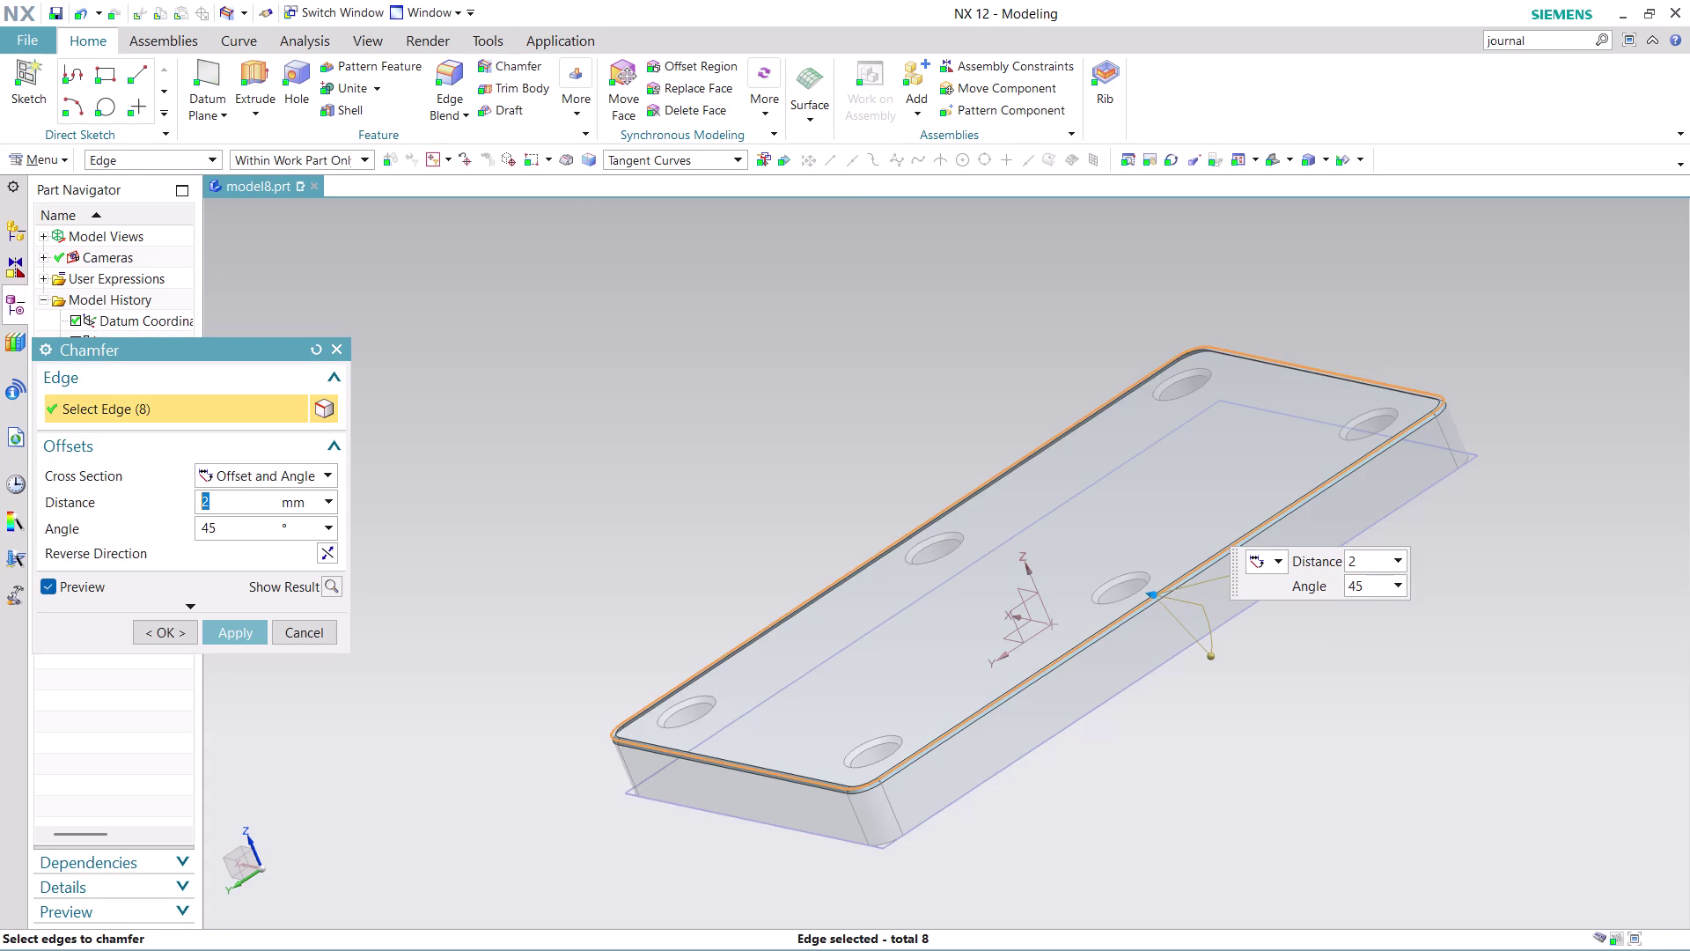
middle_drag(1152, 778, 1074, 642)
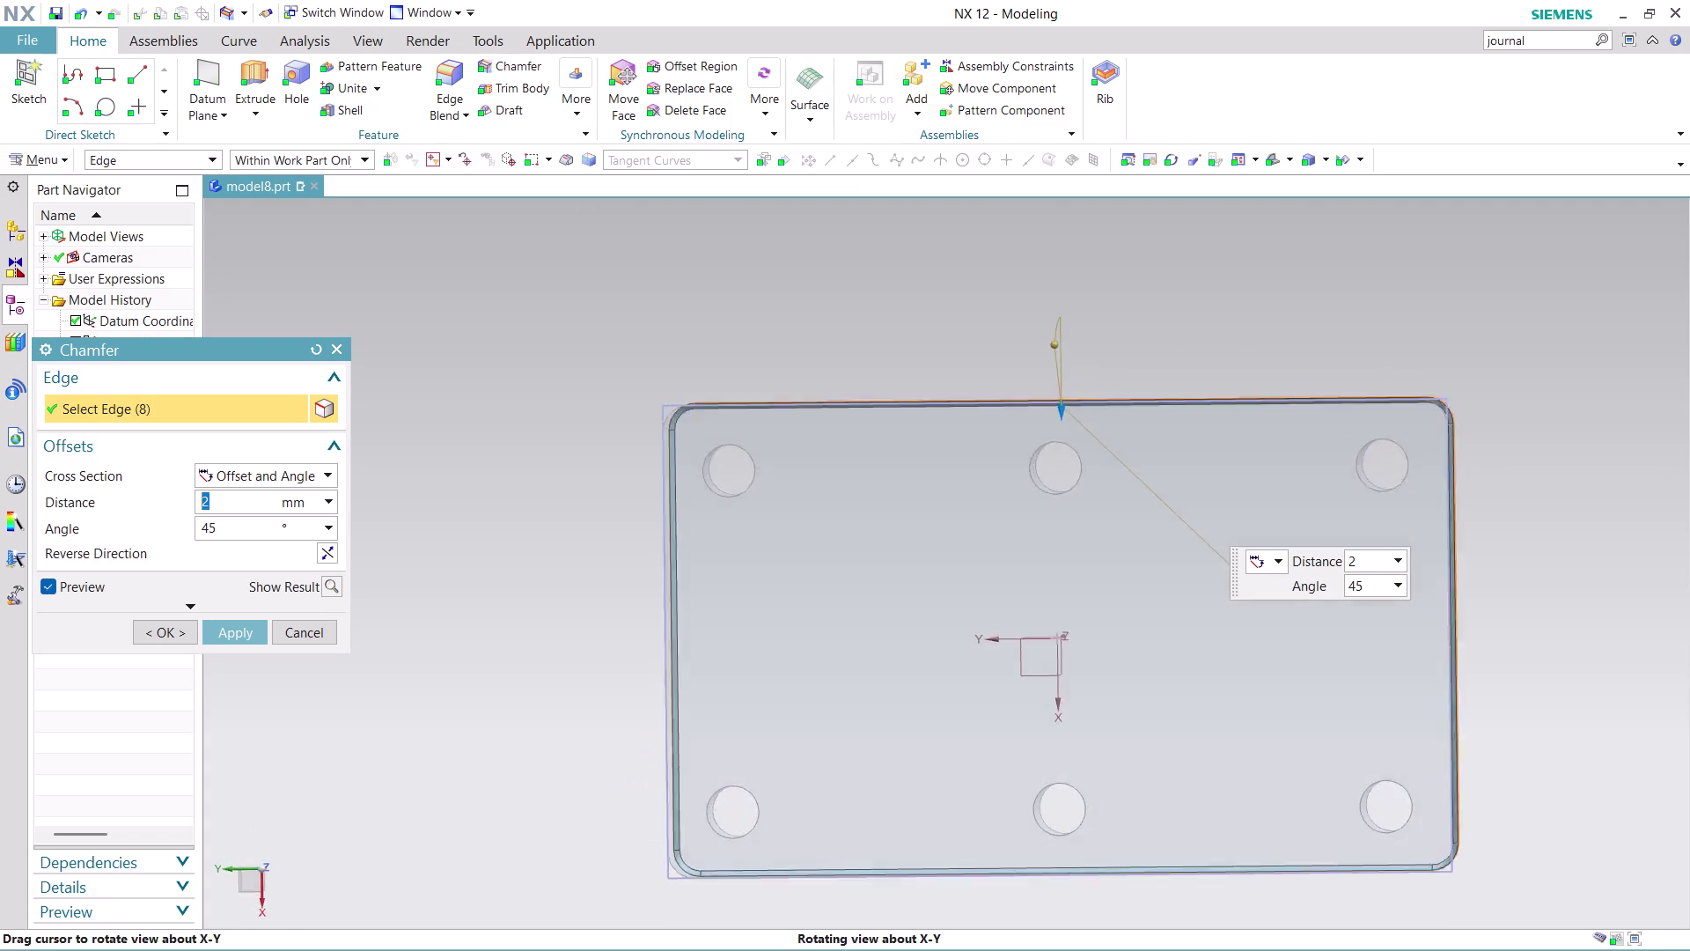
middle_drag(1075, 641, 1034, 569)
scroll(up, 3)
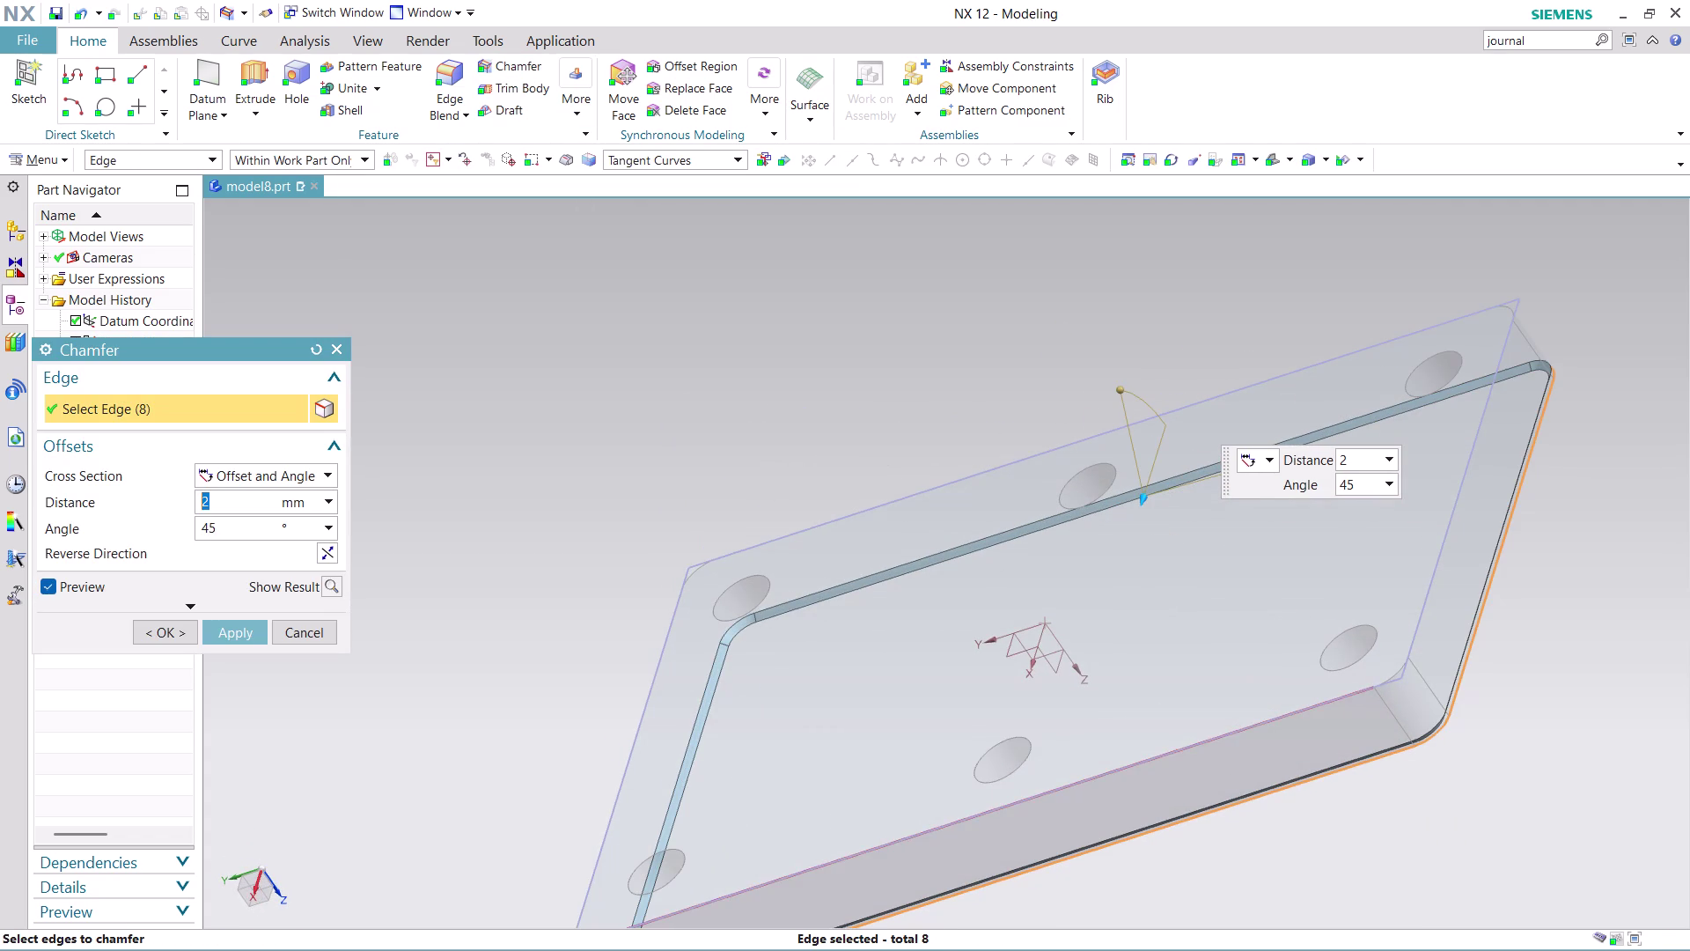
click(1175, 748)
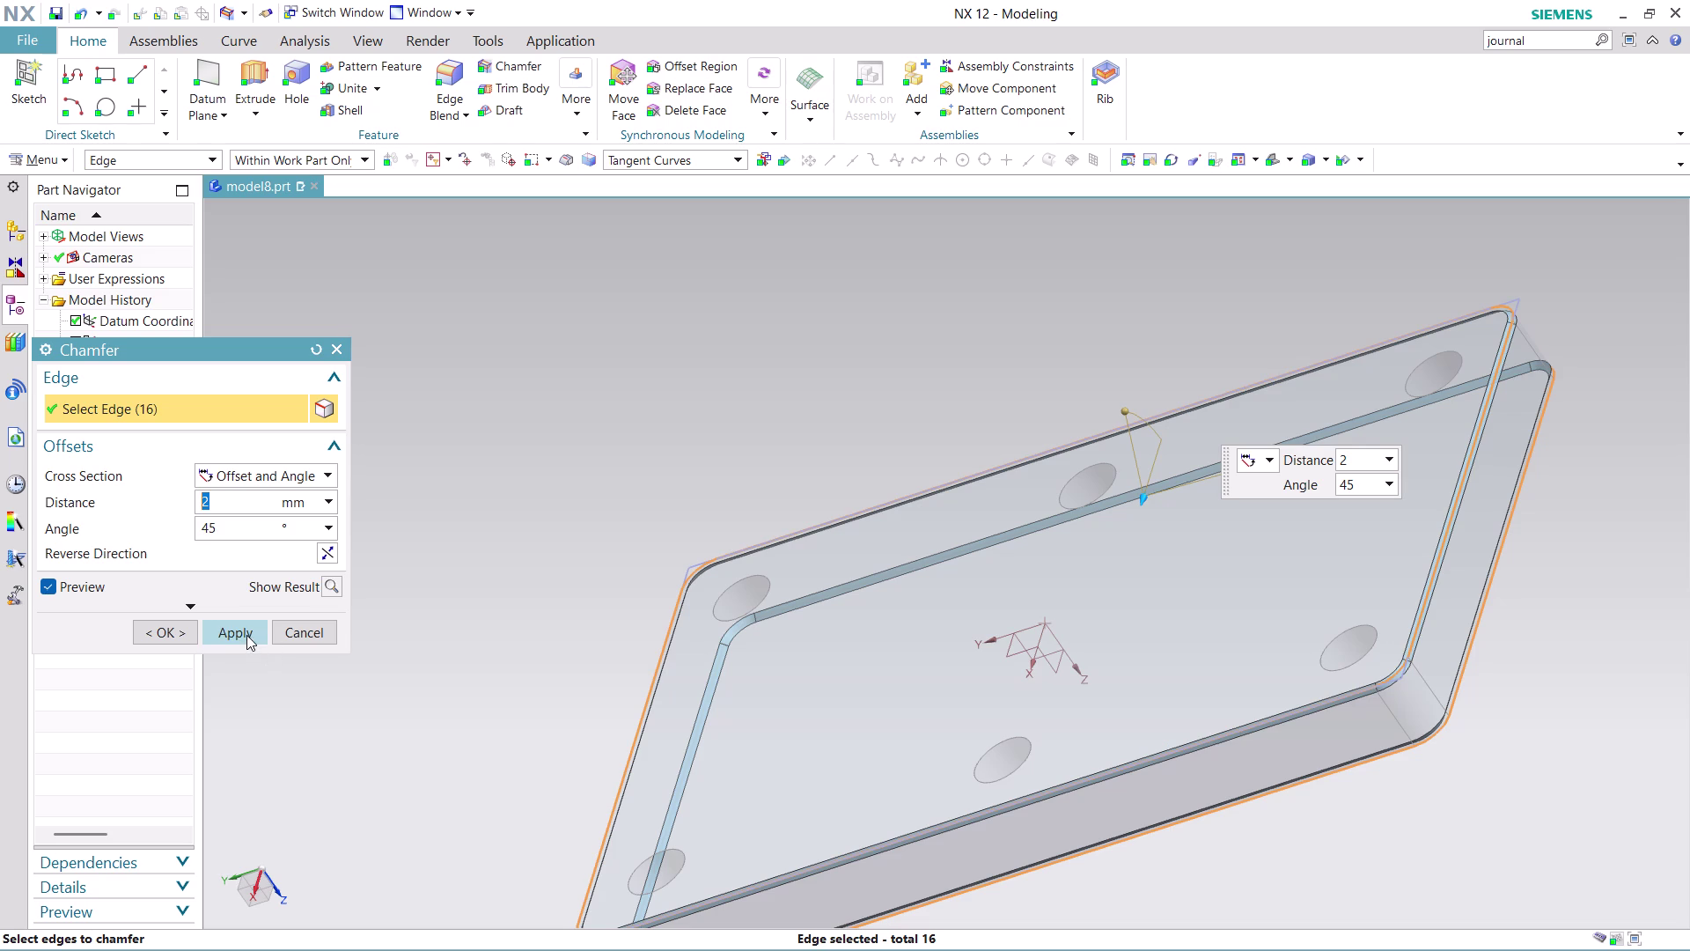
click(247, 635)
click(1484, 807)
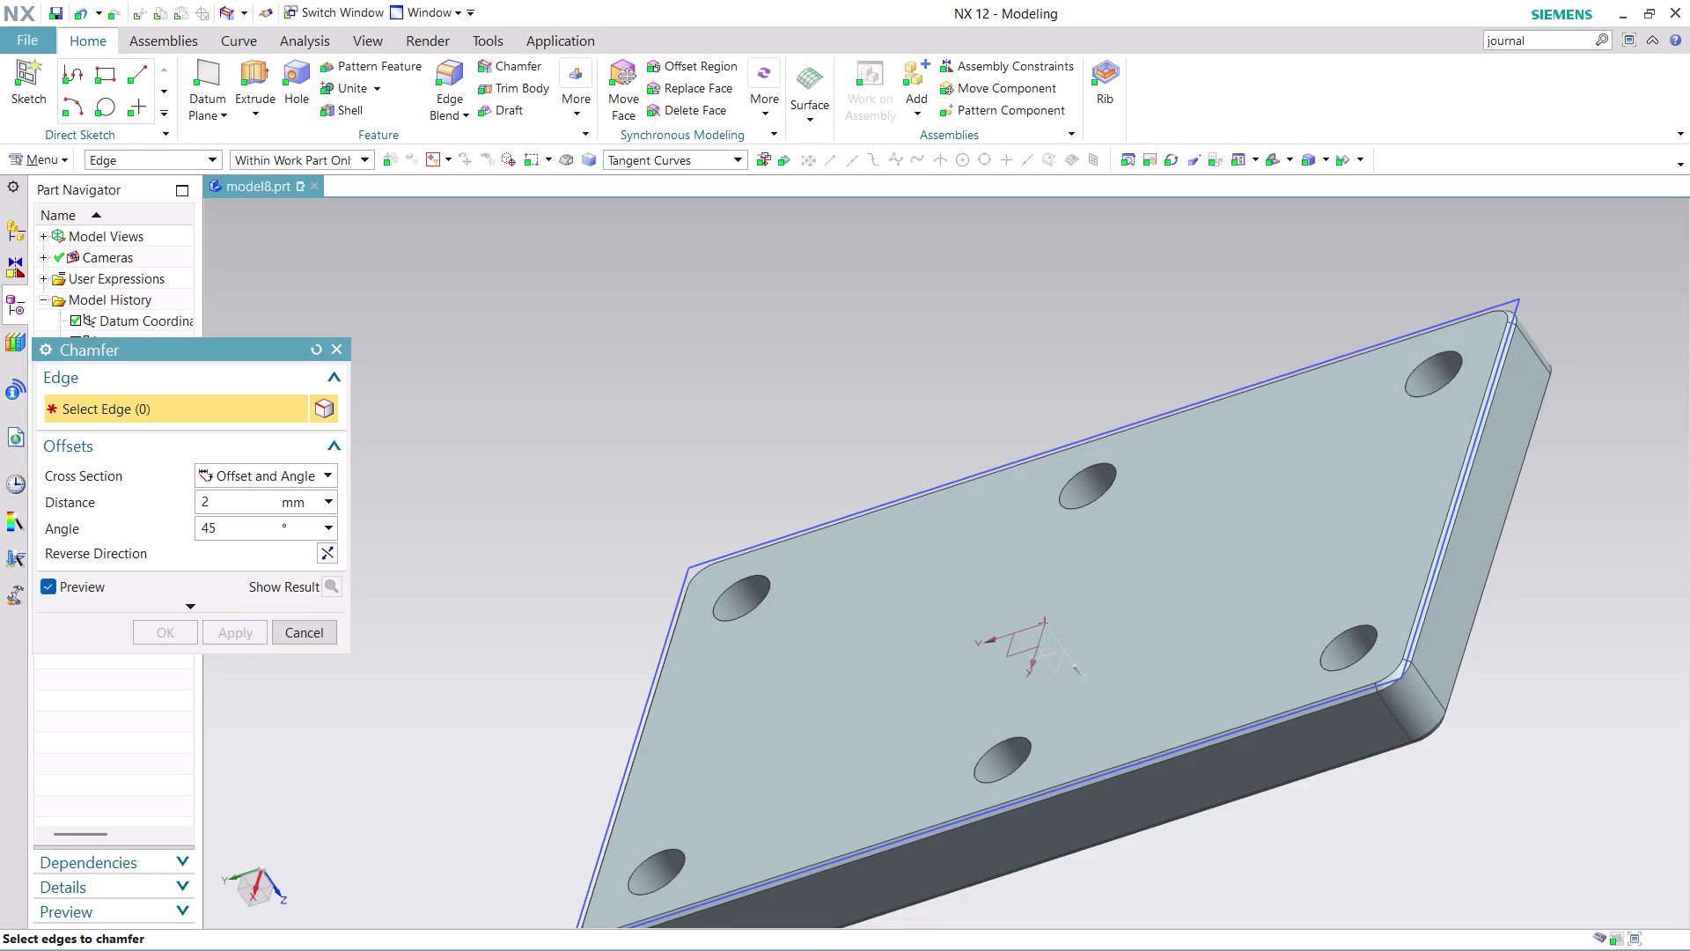
Orbit around the chamfered plate to inspect it, then close the Chamfer tool.
middle_drag(1519, 757, 1426, 708)
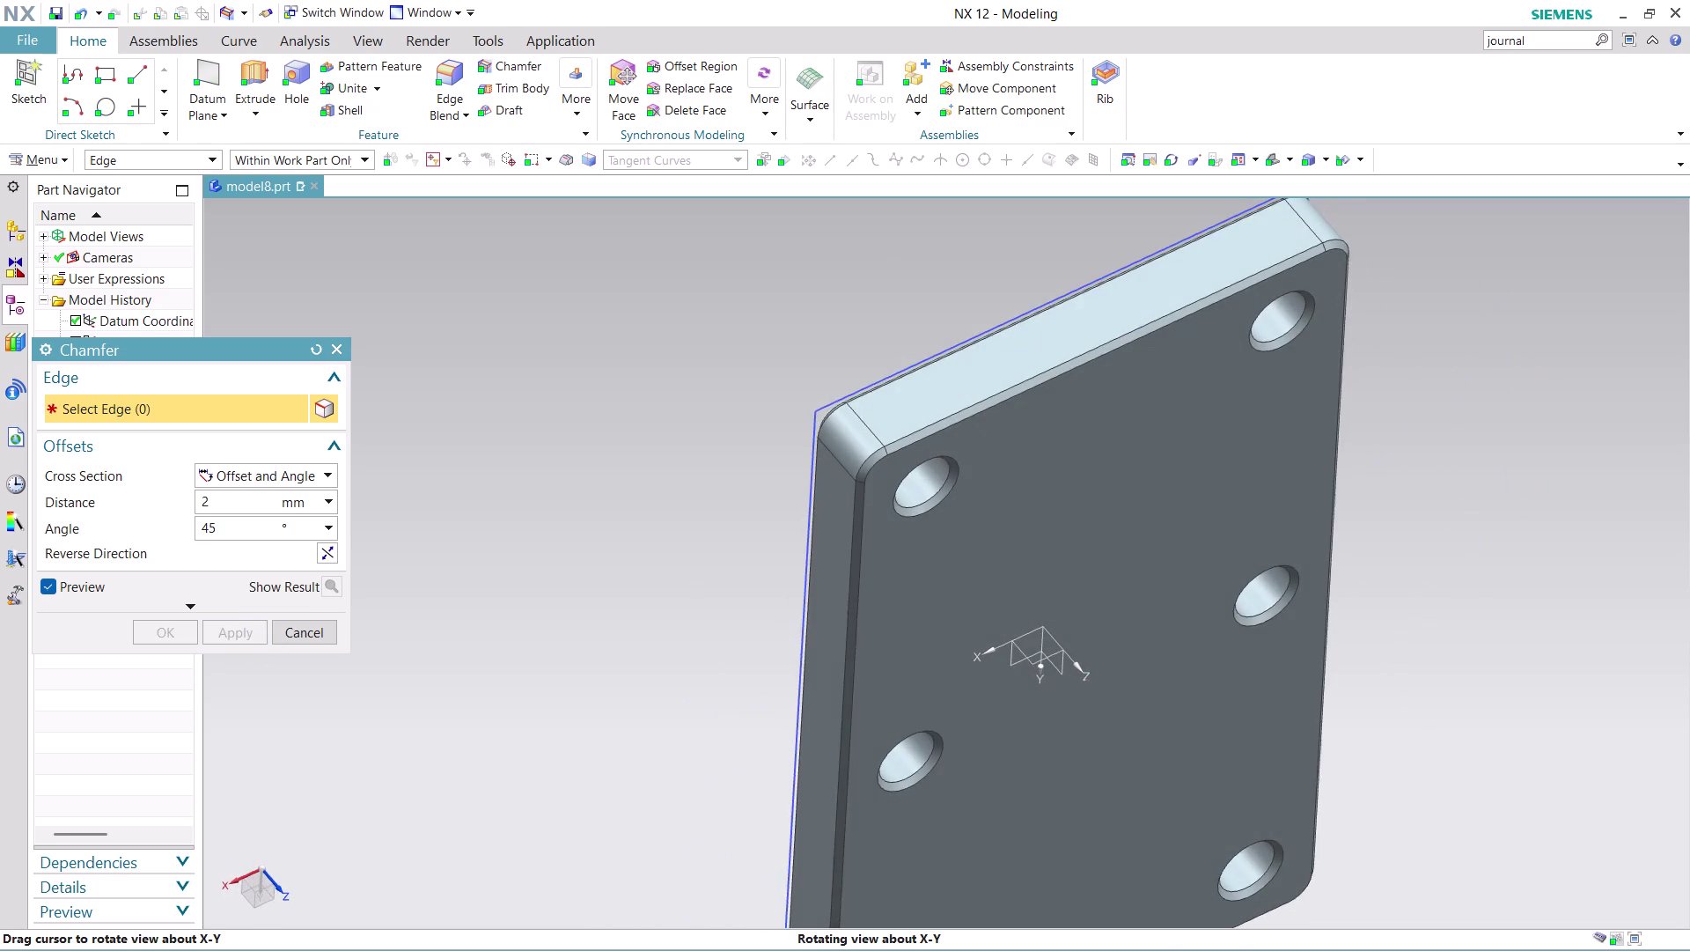
middle_drag(1427, 708, 1267, 580)
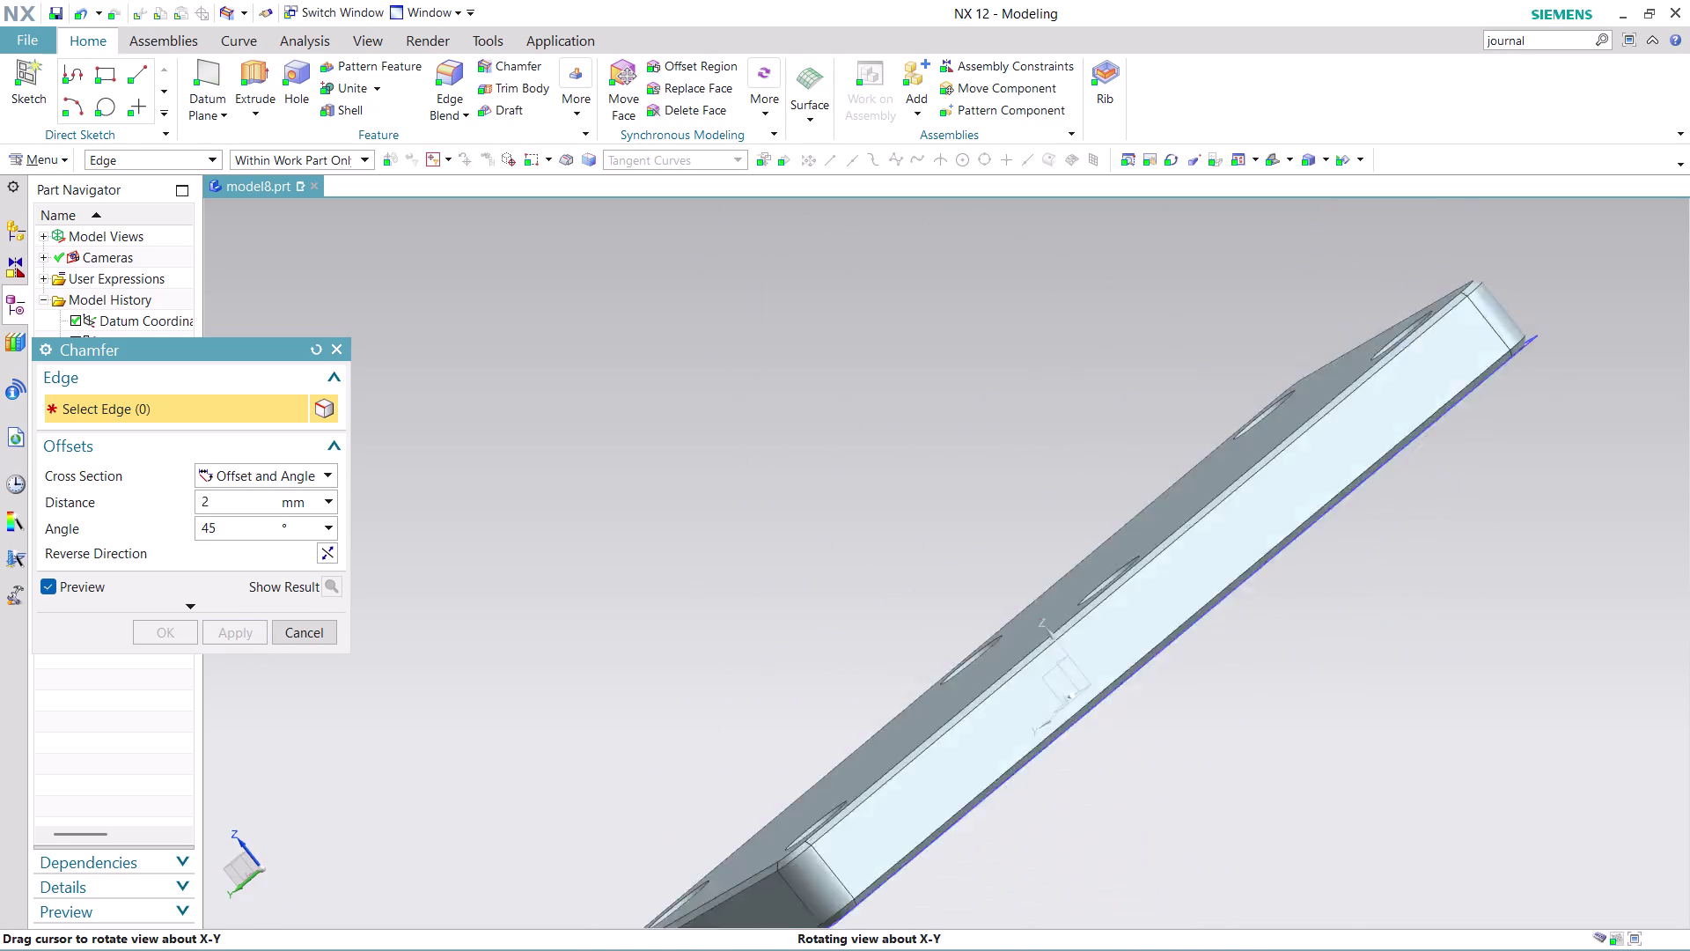
middle_drag(1267, 580, 1270, 591)
scroll(down, 3)
scroll(up, 3)
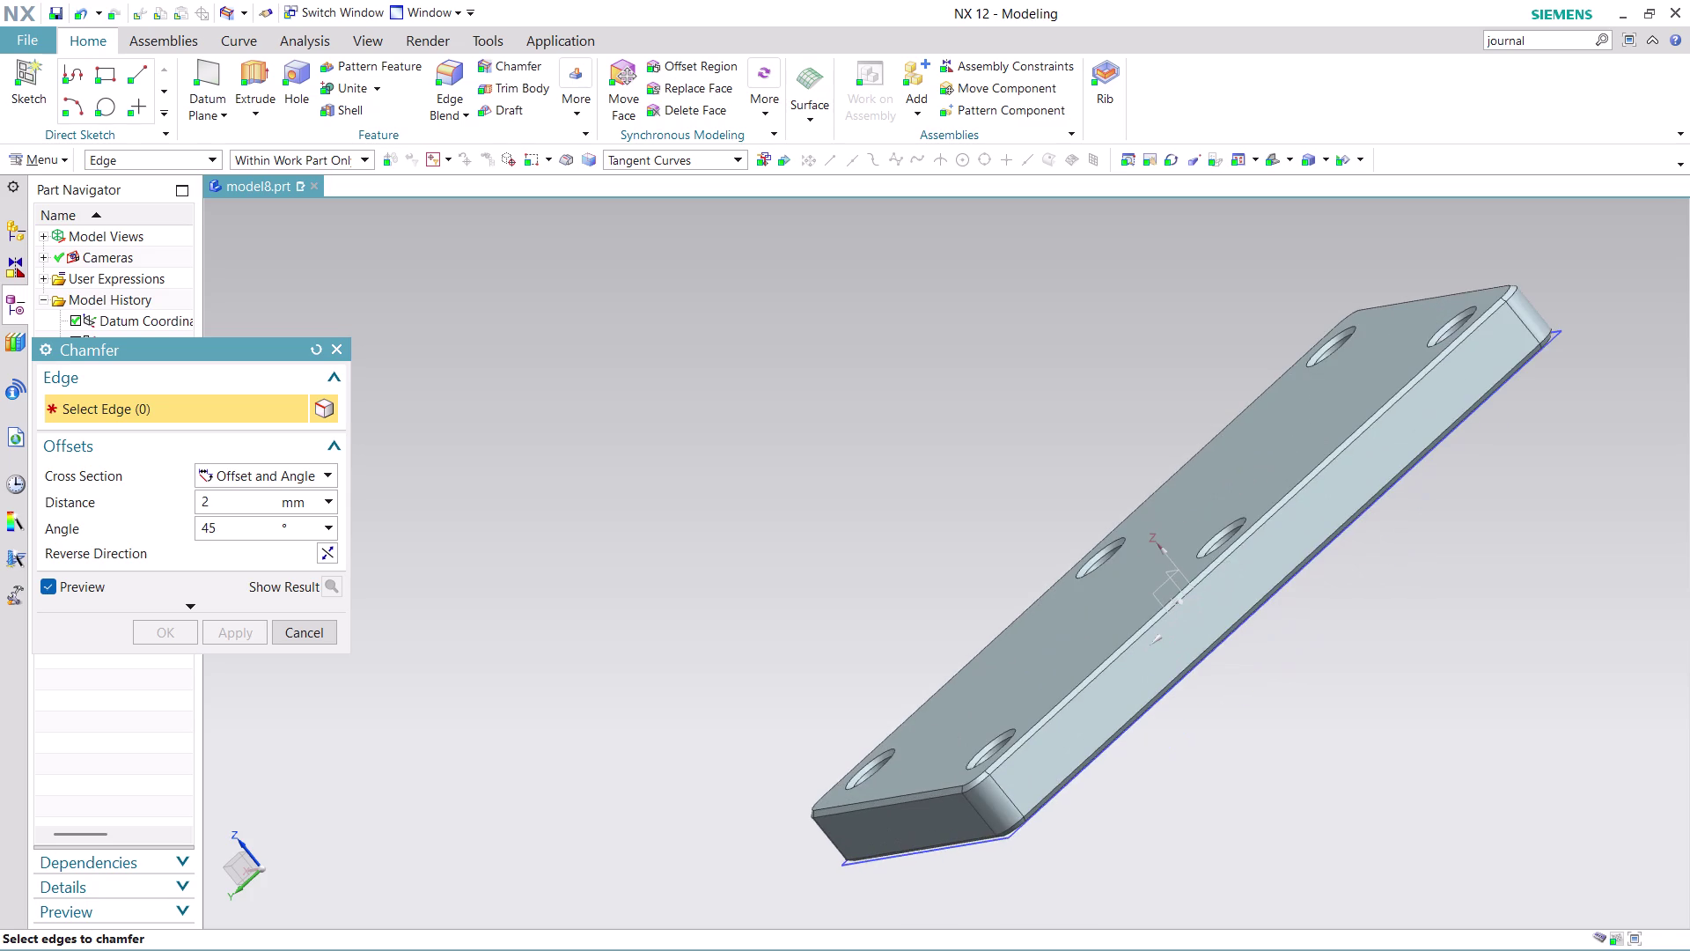
middle_drag(1257, 777, 1133, 818)
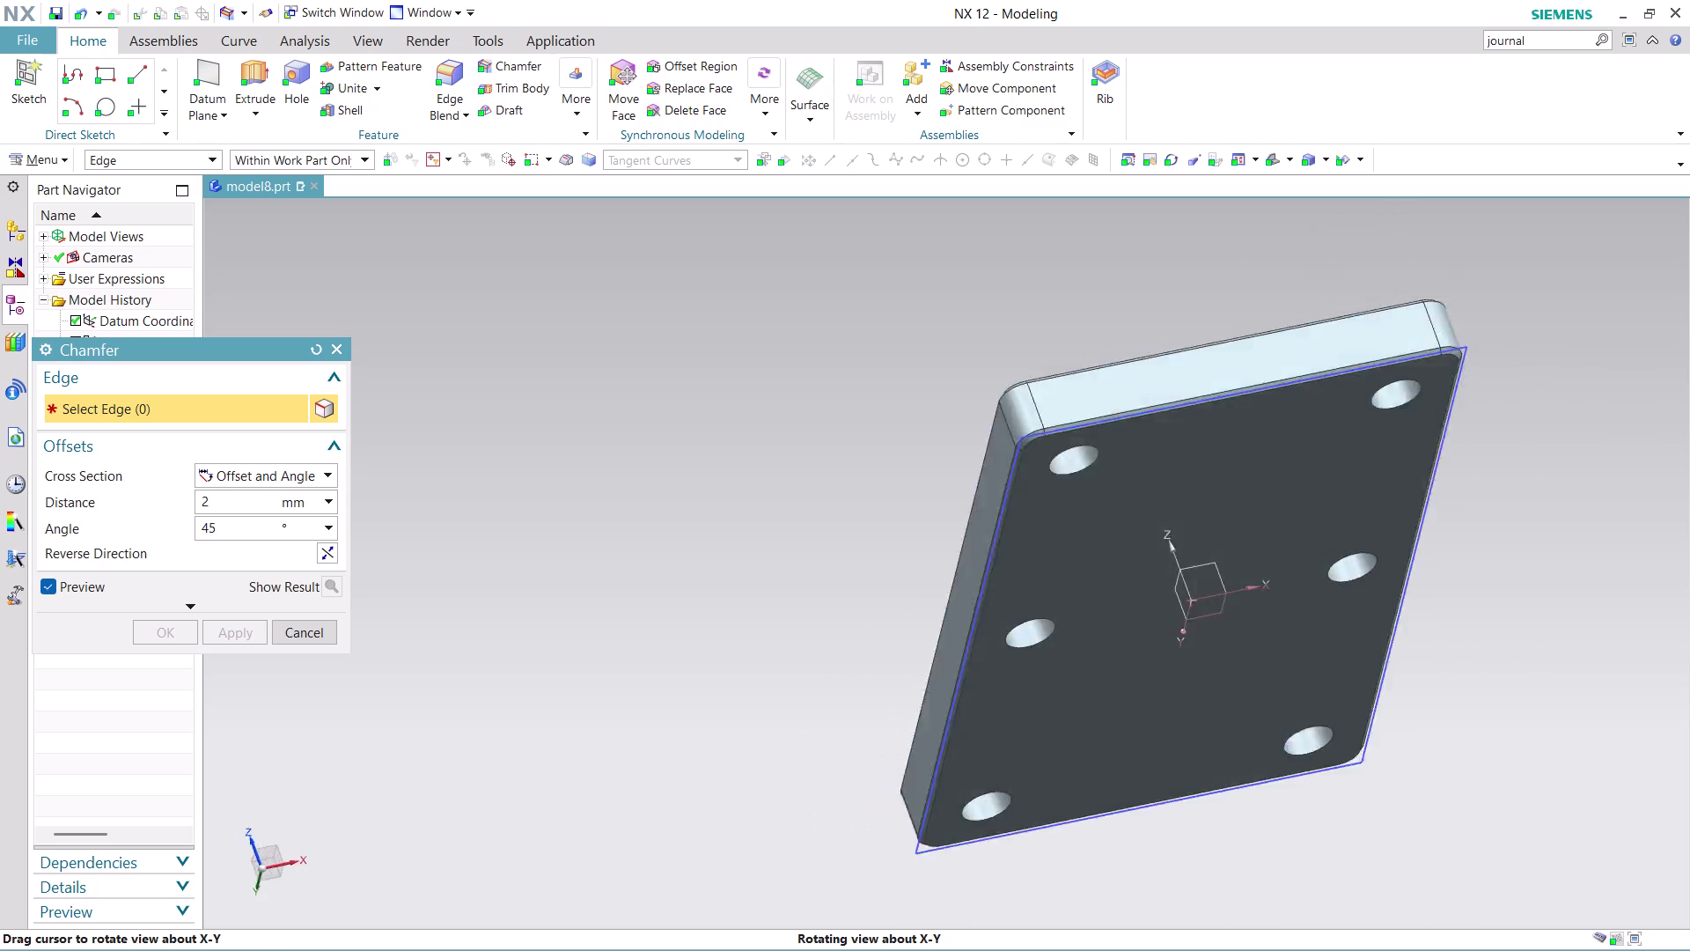
middle_drag(1133, 819, 908, 899)
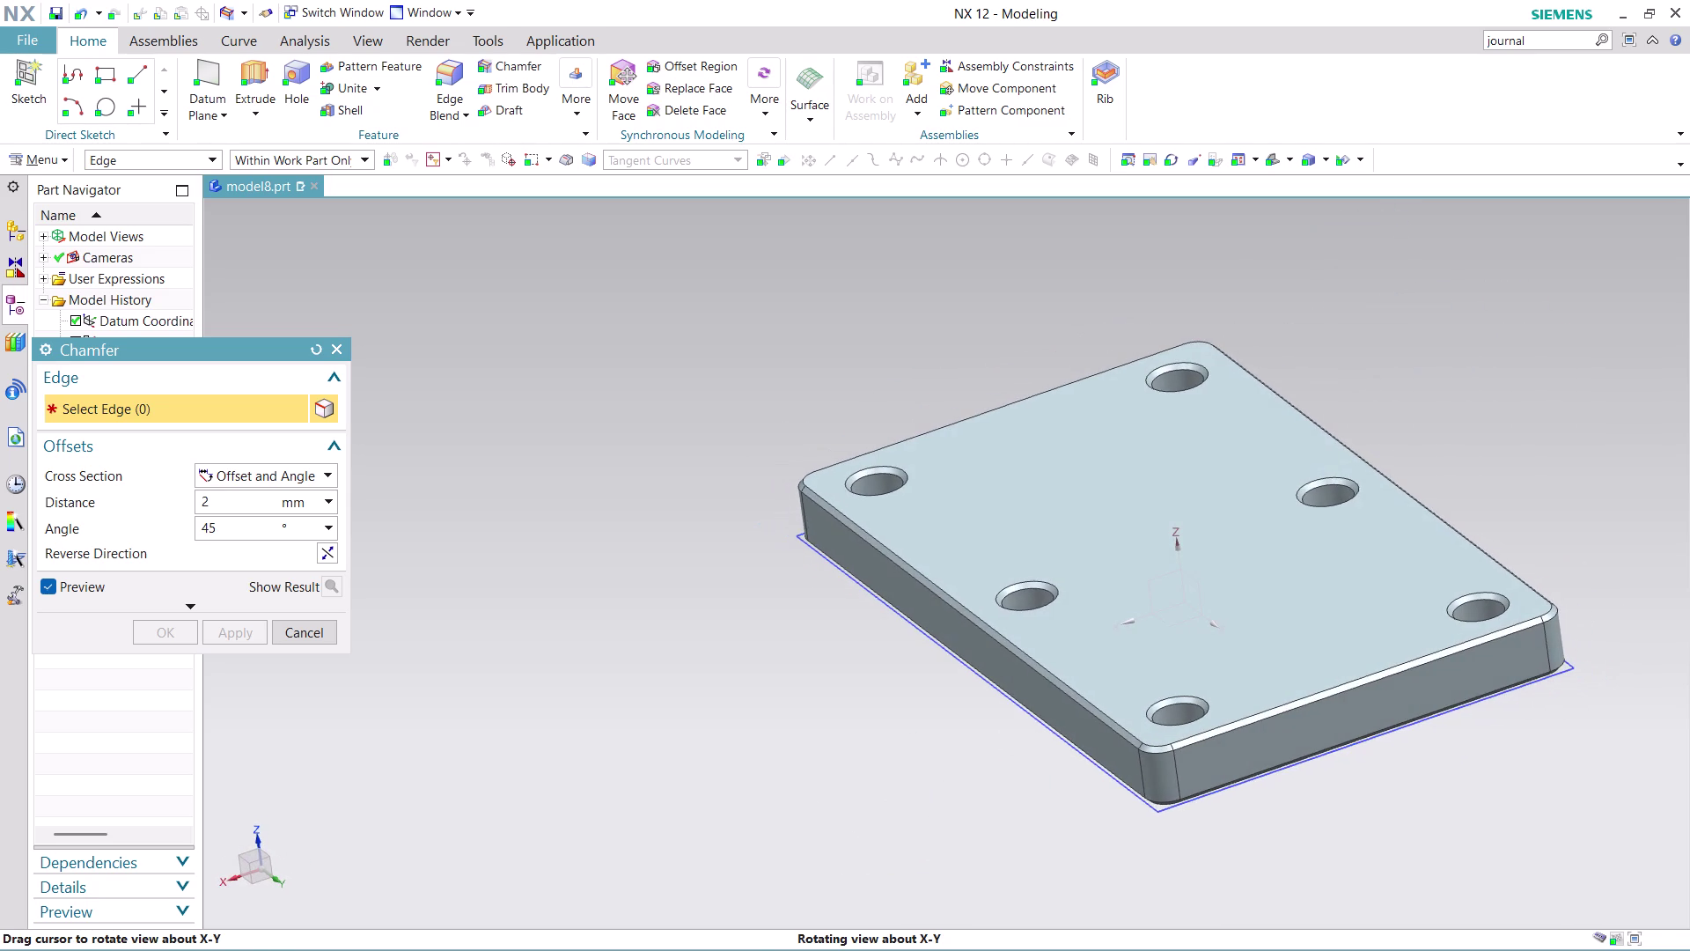
middle_drag(907, 899, 852, 909)
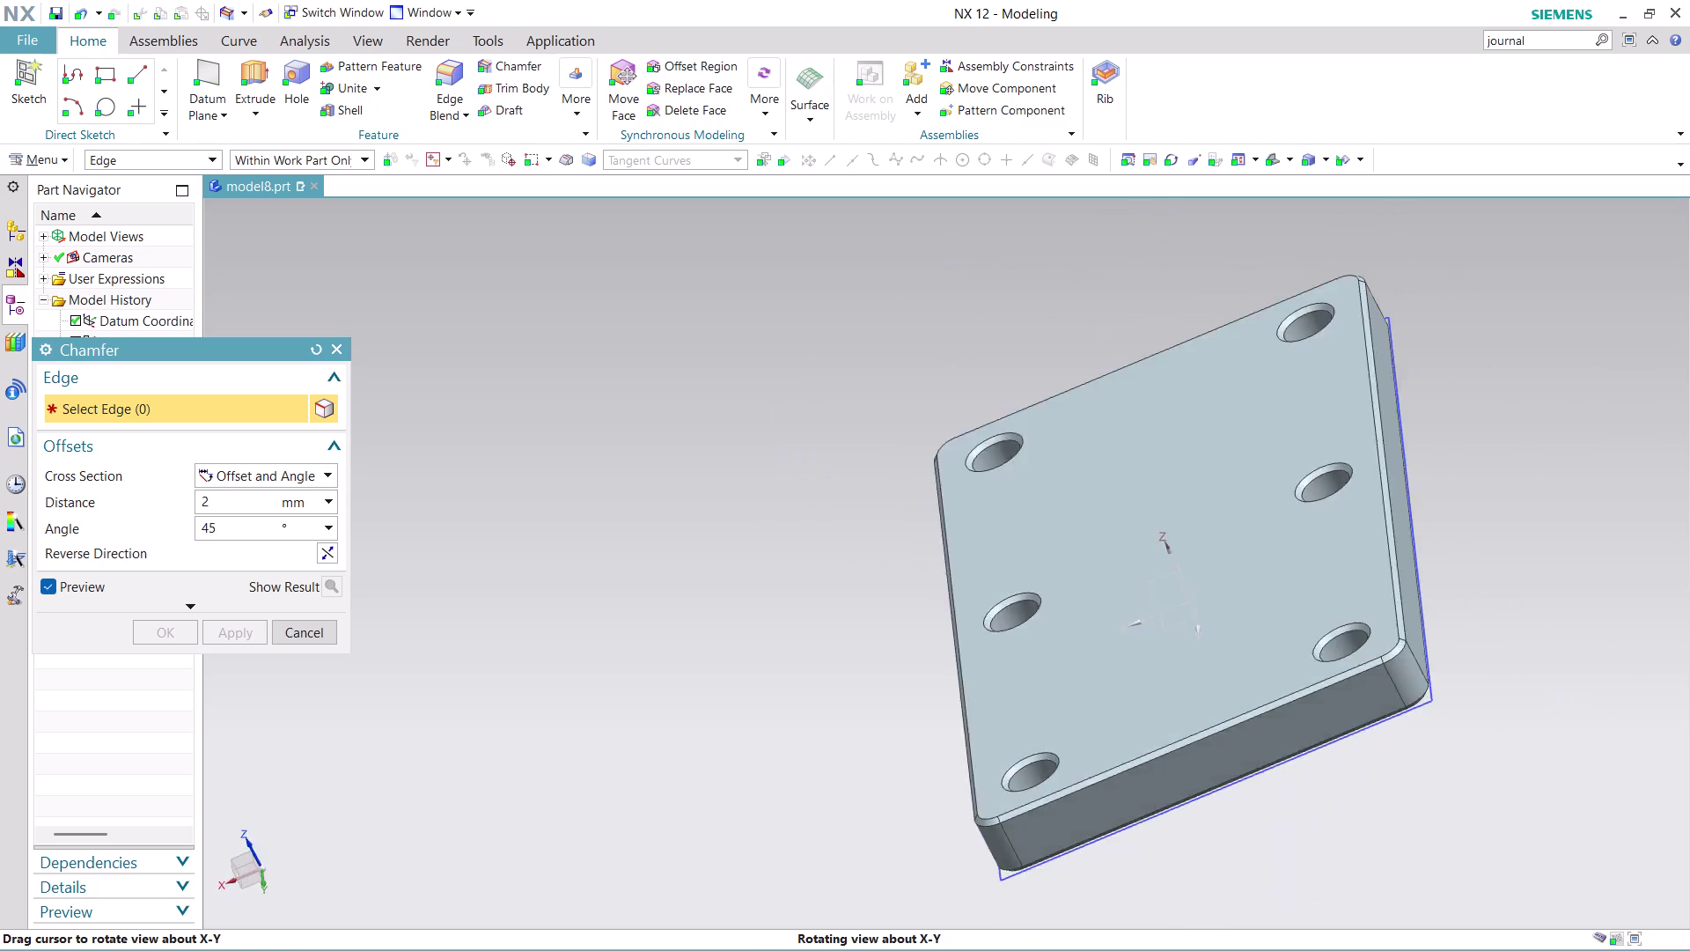
middle_drag(851, 909, 481, 937)
click(307, 631)
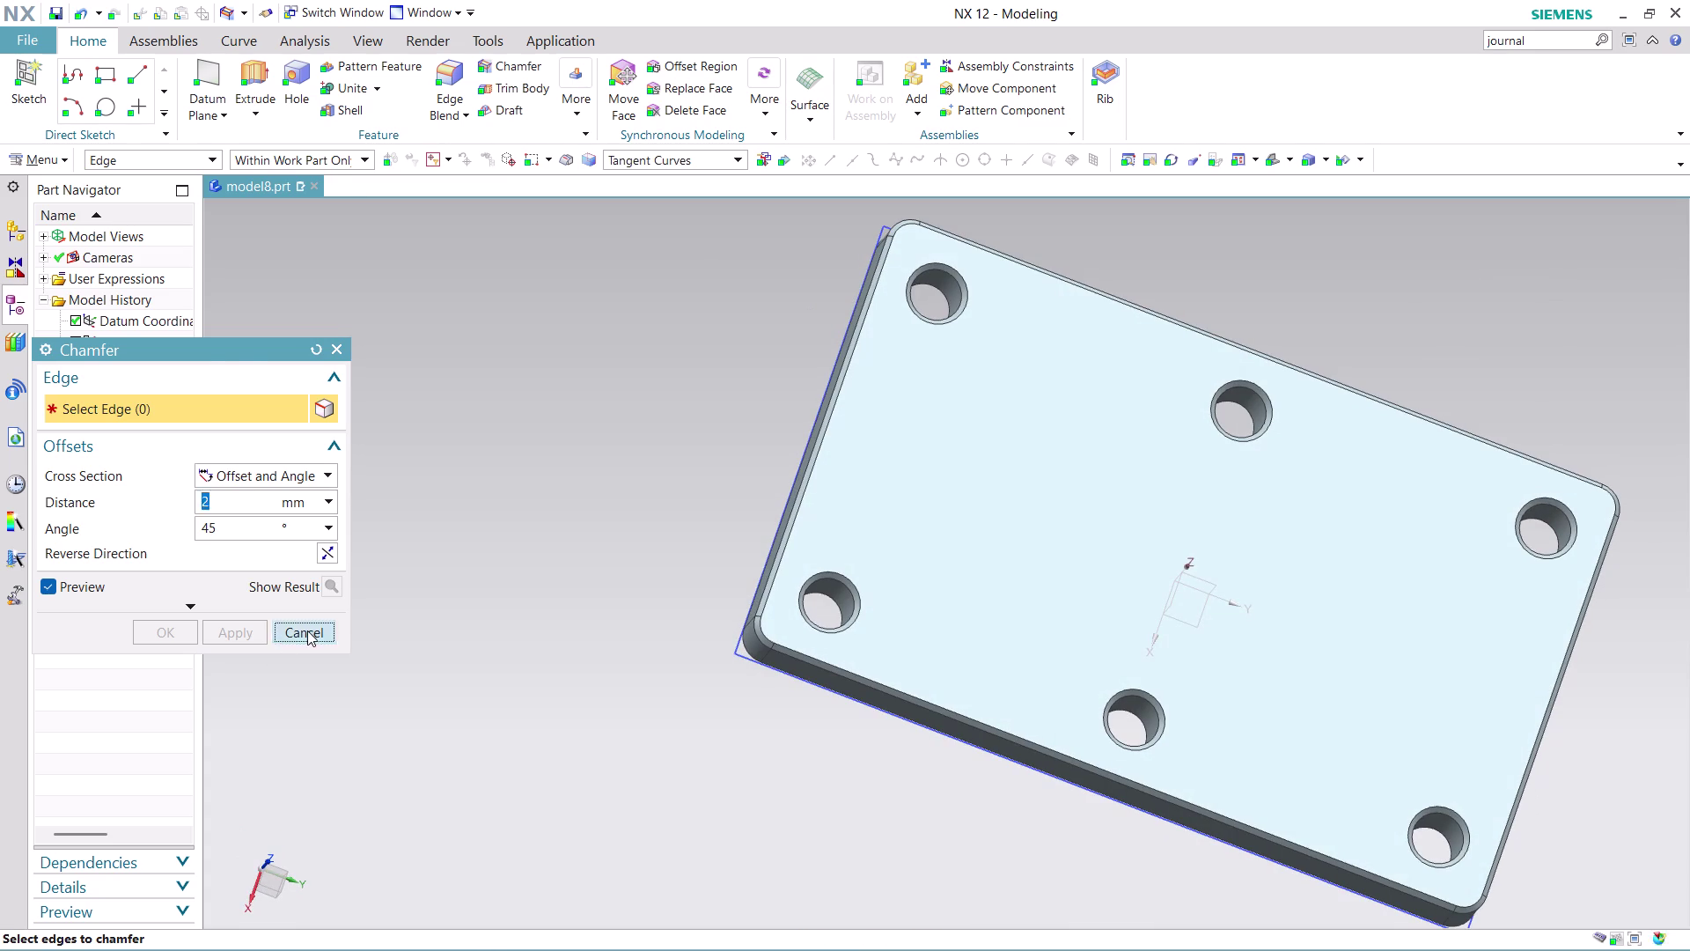
double_click(1540, 37)
Find 'journal' in Command Finder, choose Stop Recording, and close the search results.
double_click(1540, 37)
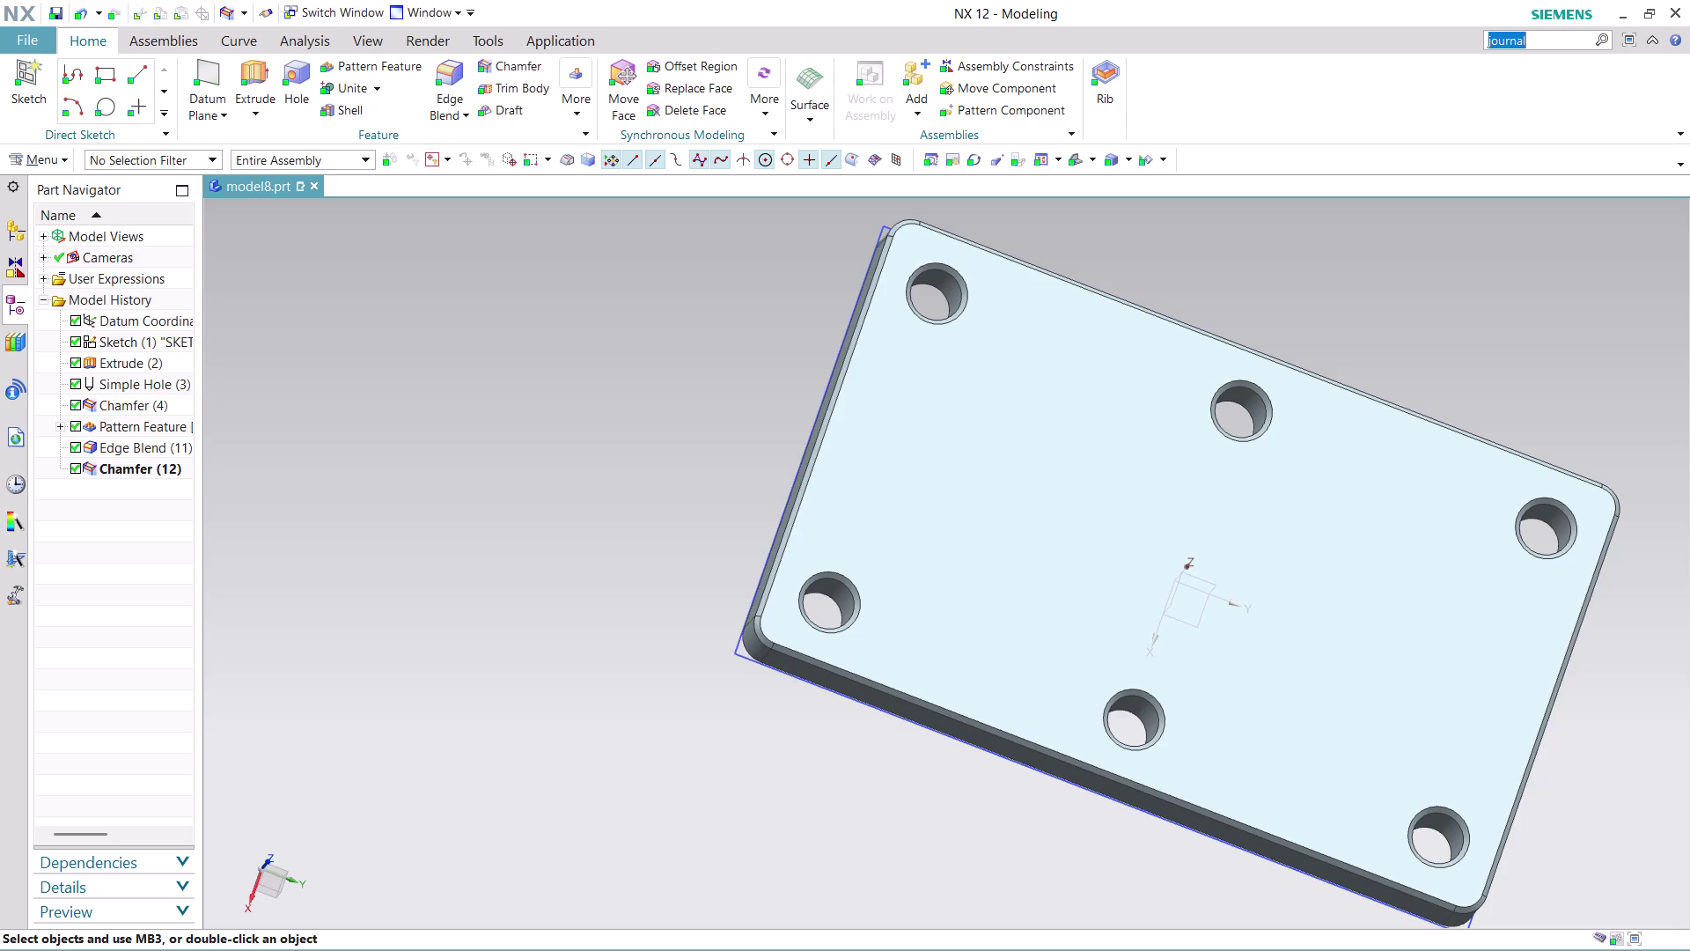
key(Return)
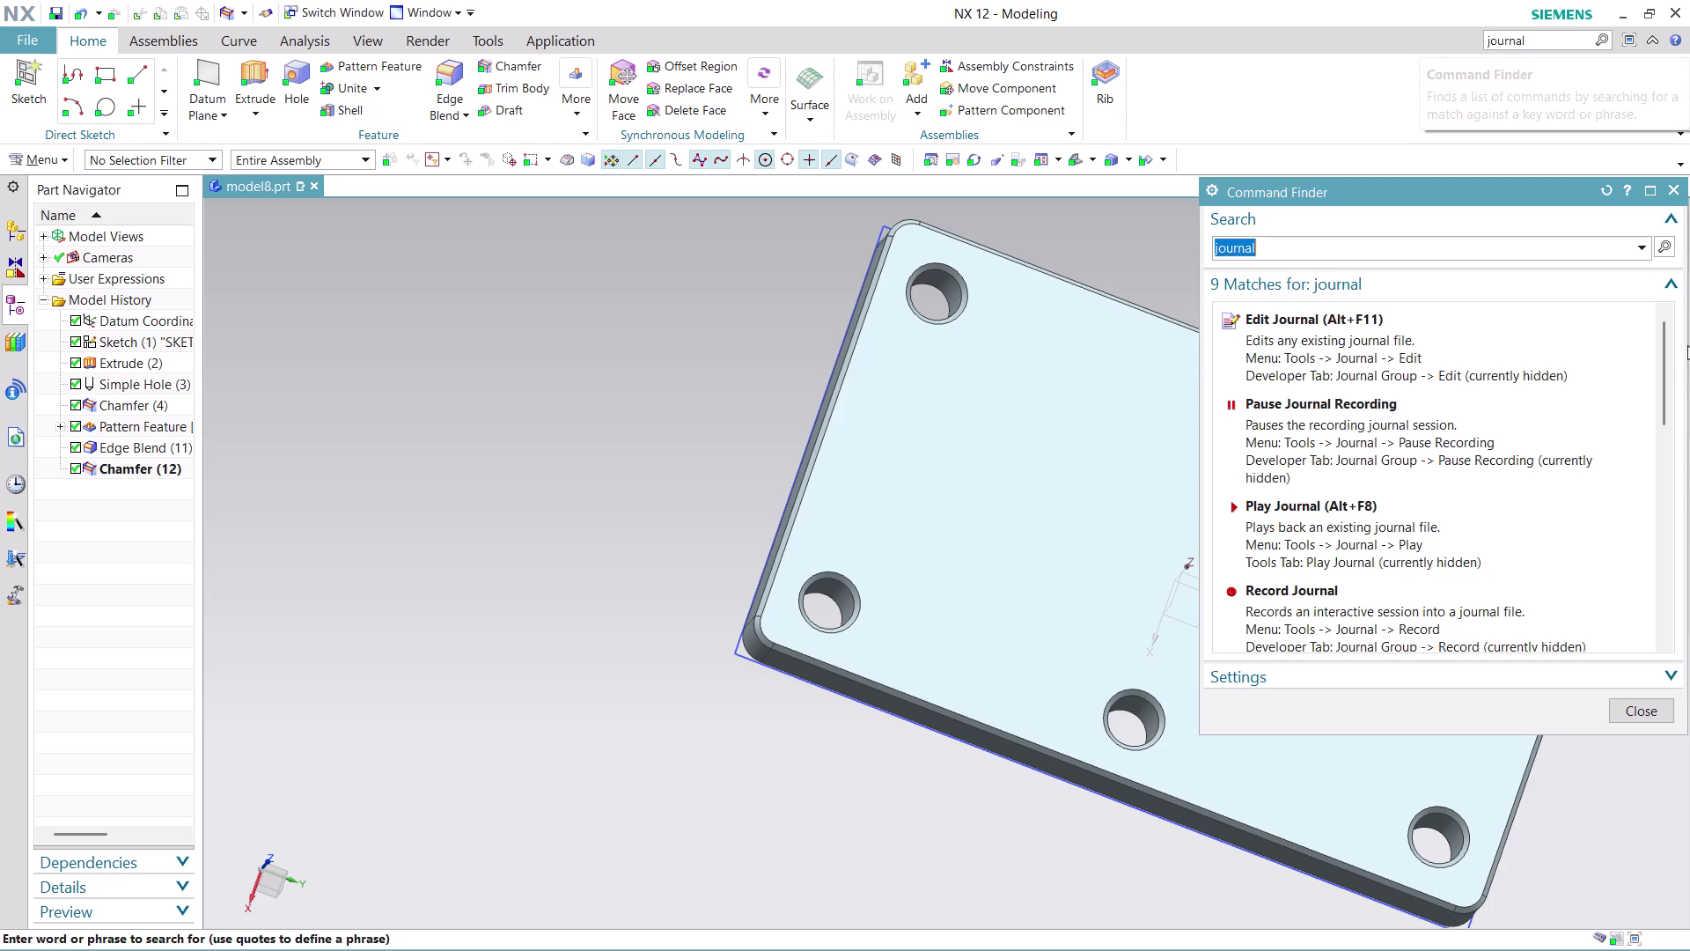
scroll(down, 3)
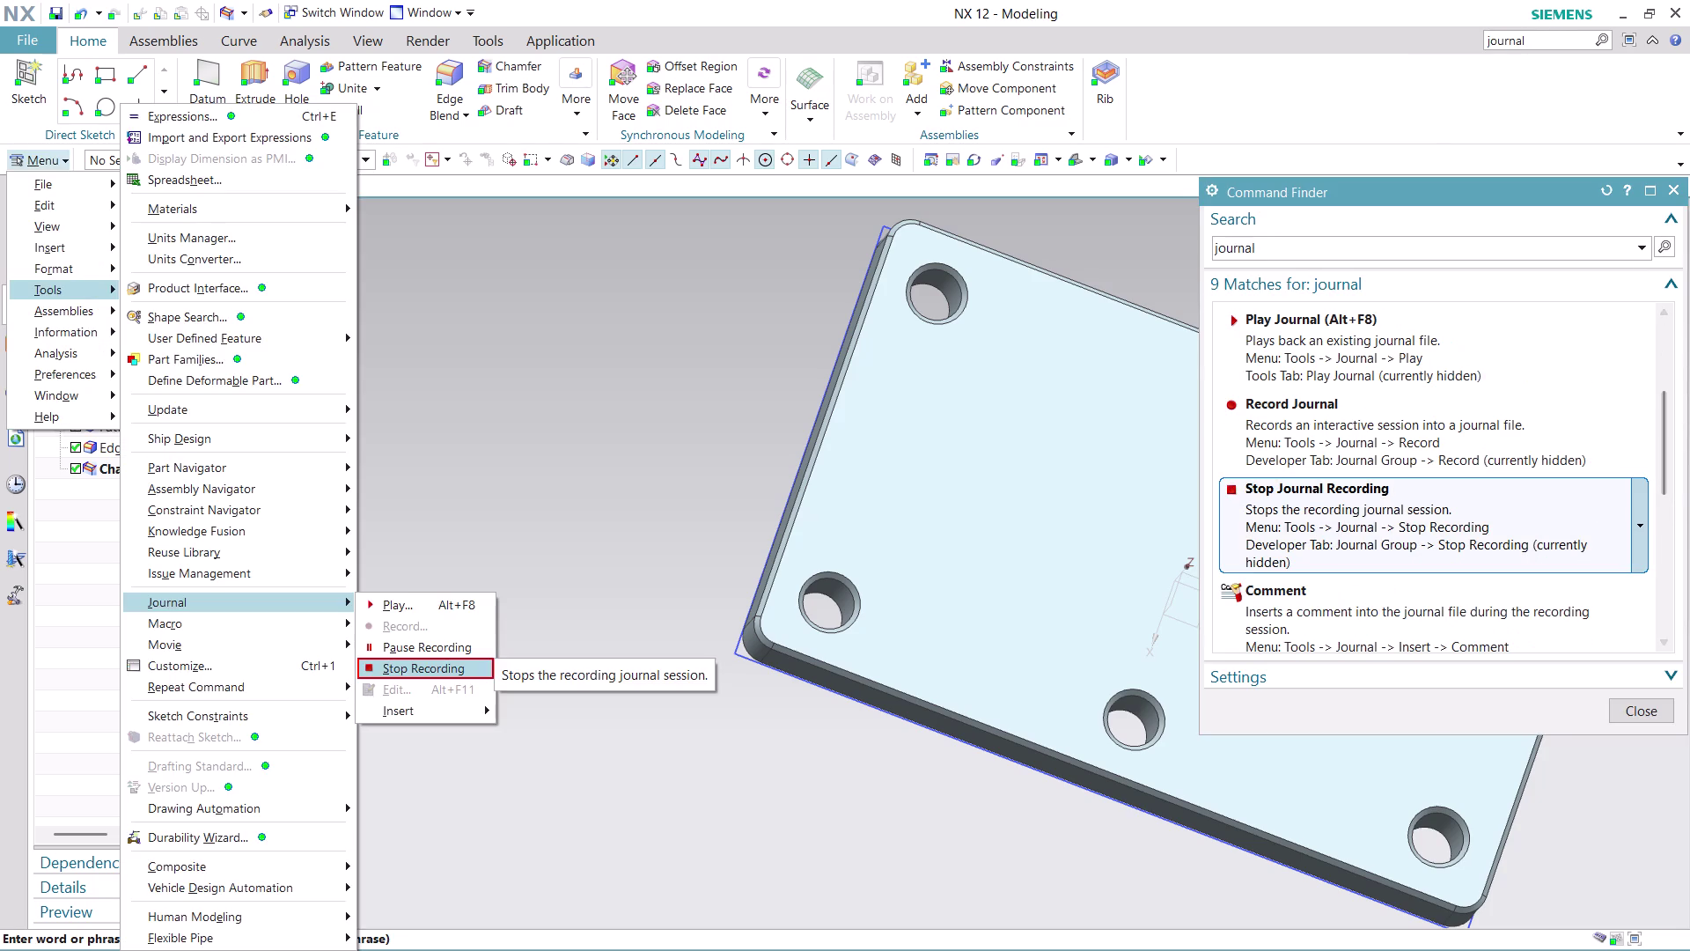
click(1386, 519)
click(1385, 519)
click(1386, 519)
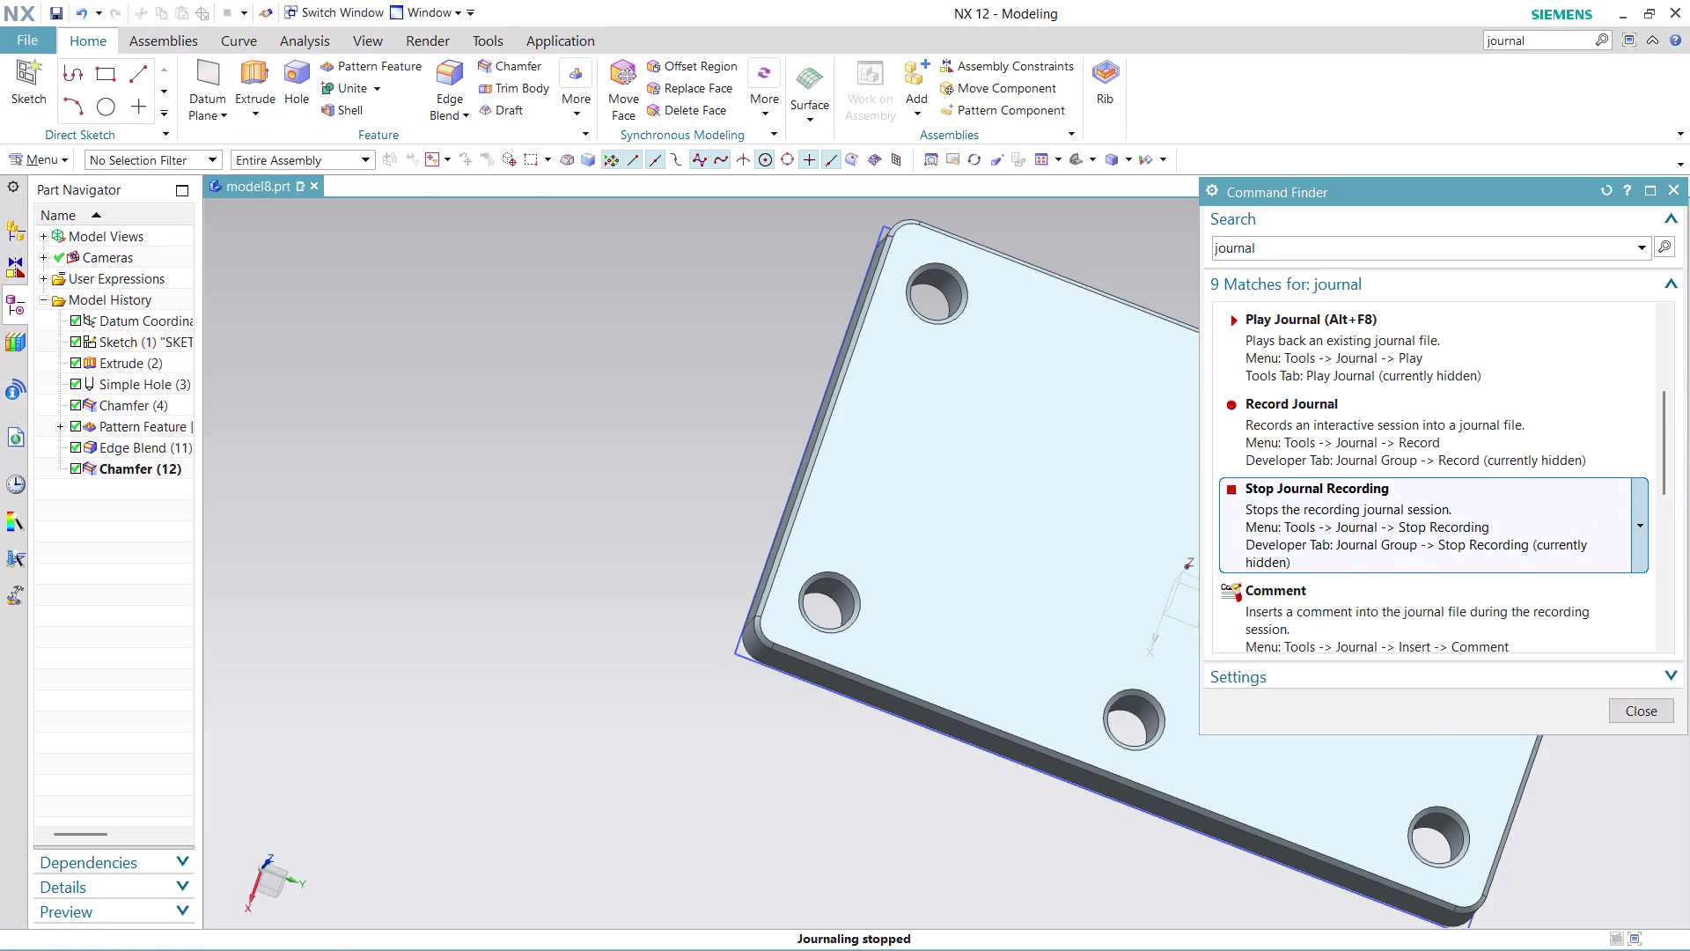
click(1651, 711)
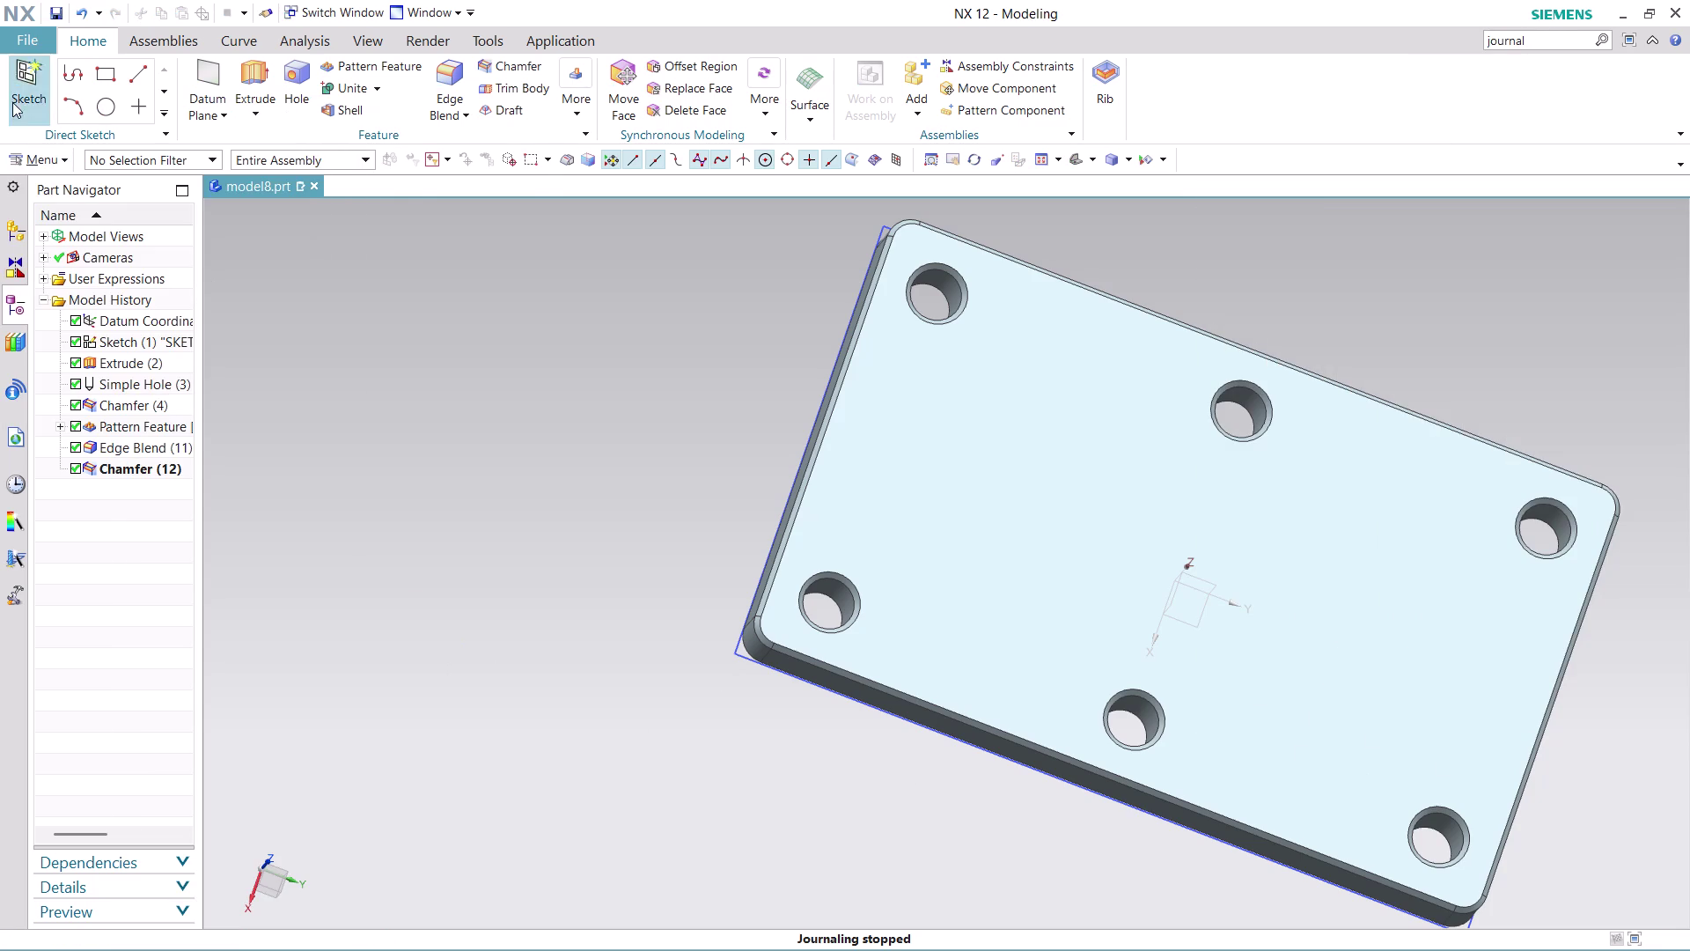
click(37, 39)
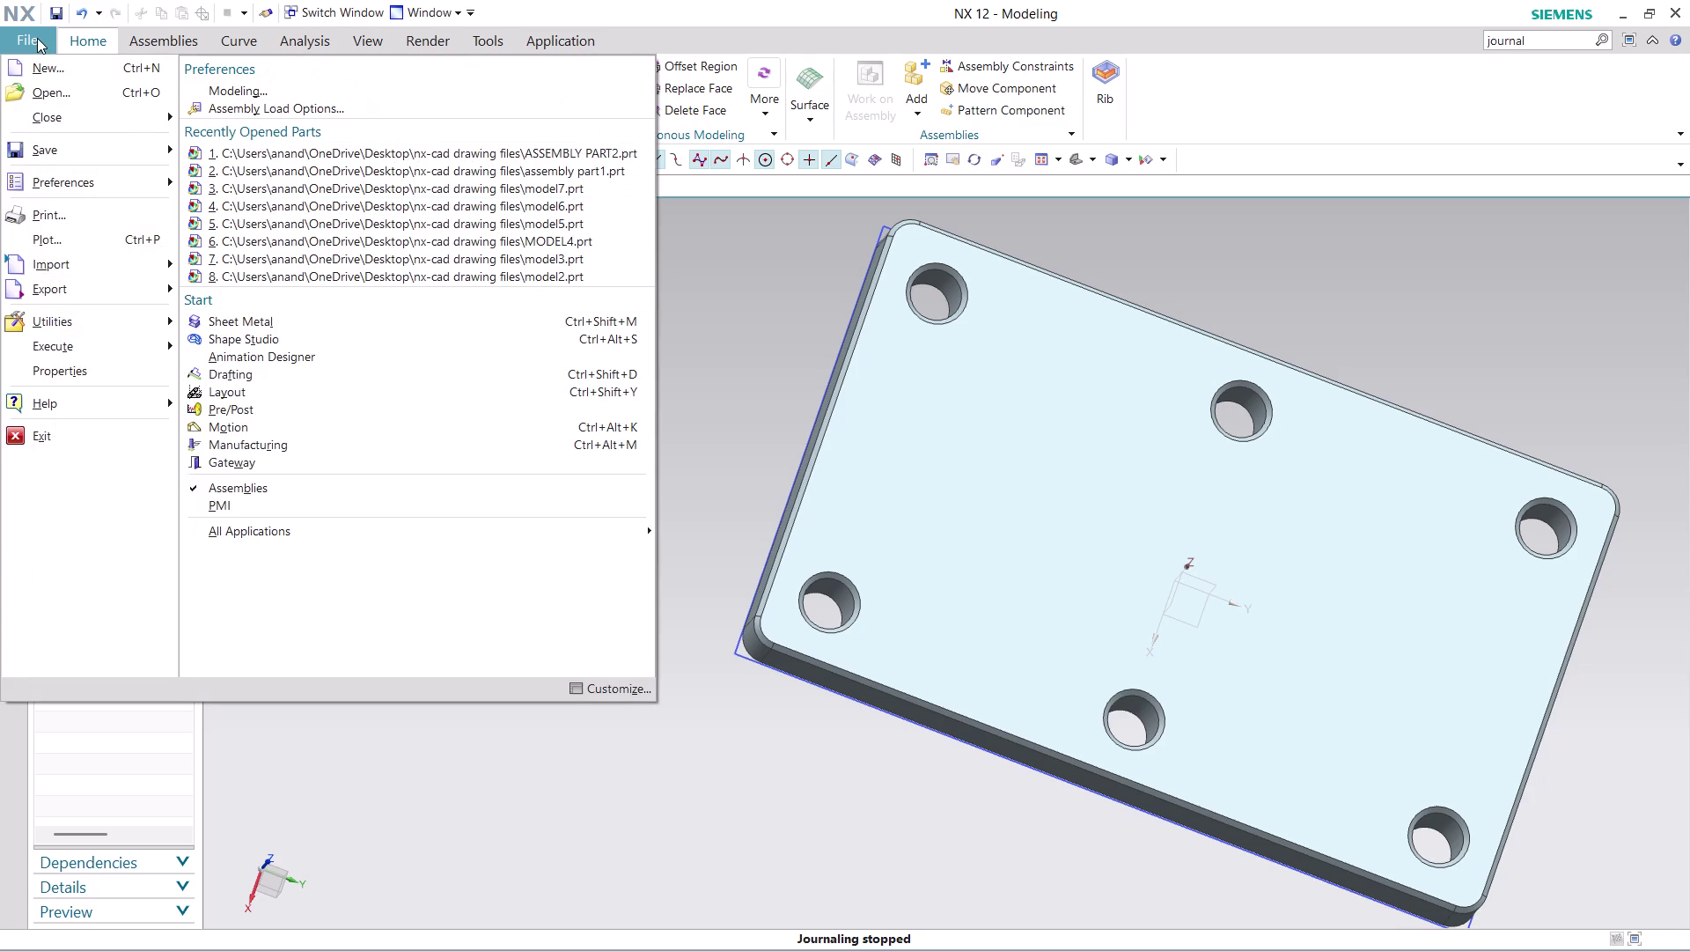
Save a copy of the plate part under the new file name 'ASSEMBLY PART 3'.
click(707, 318)
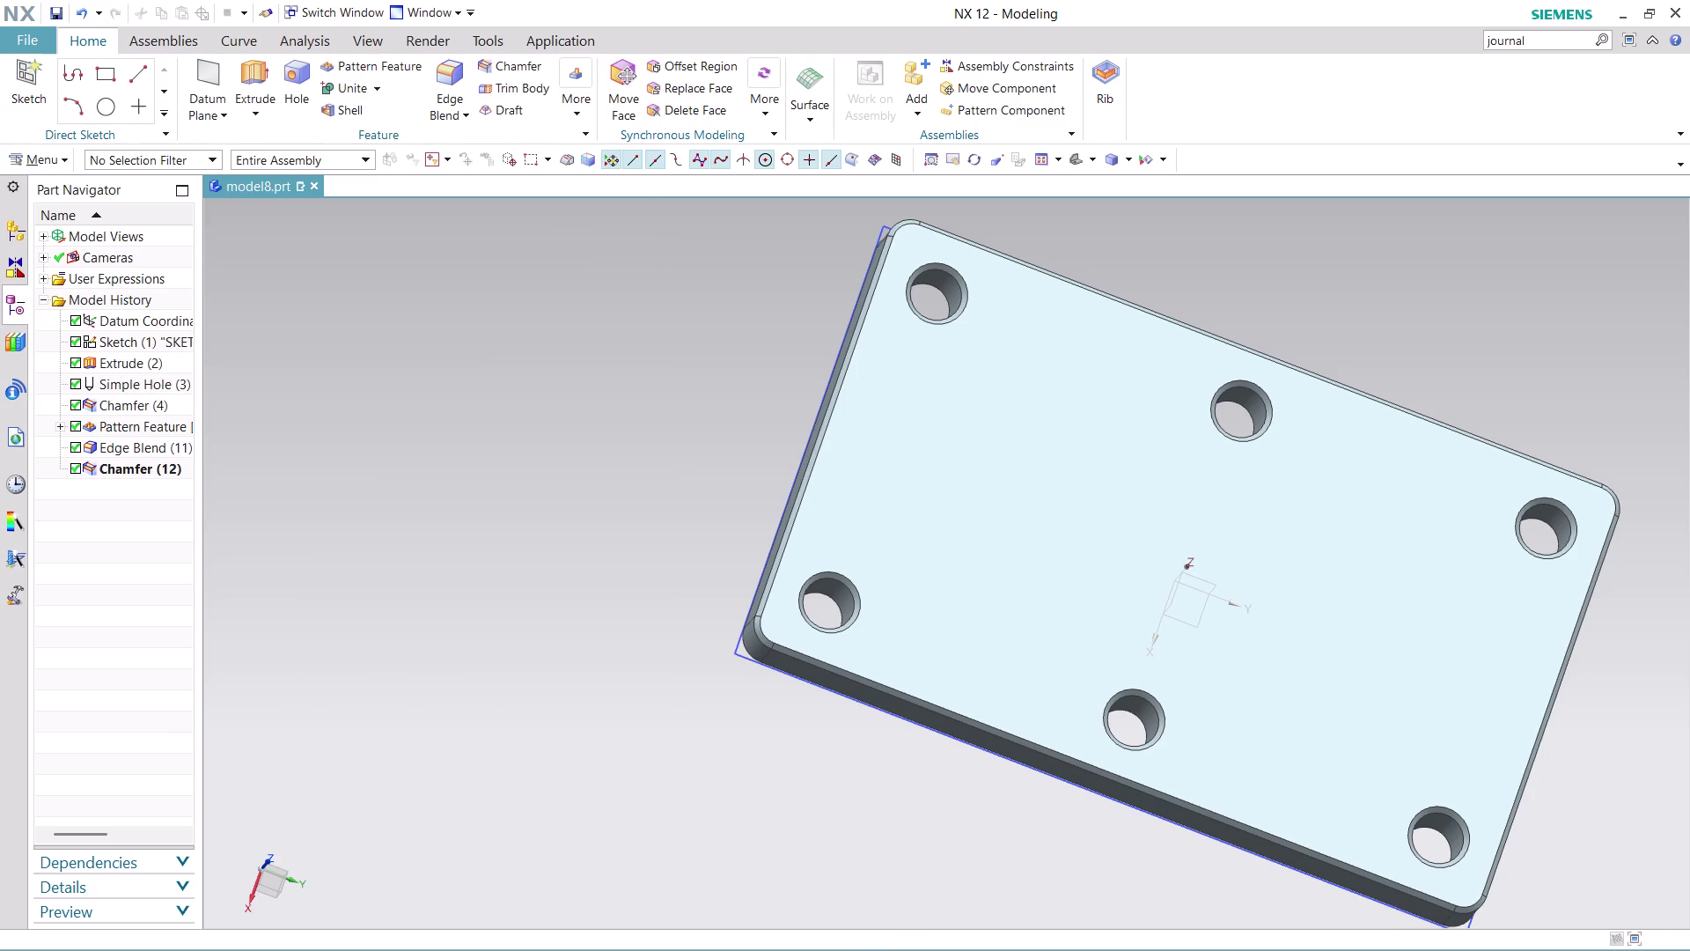
key(ctrl+s)
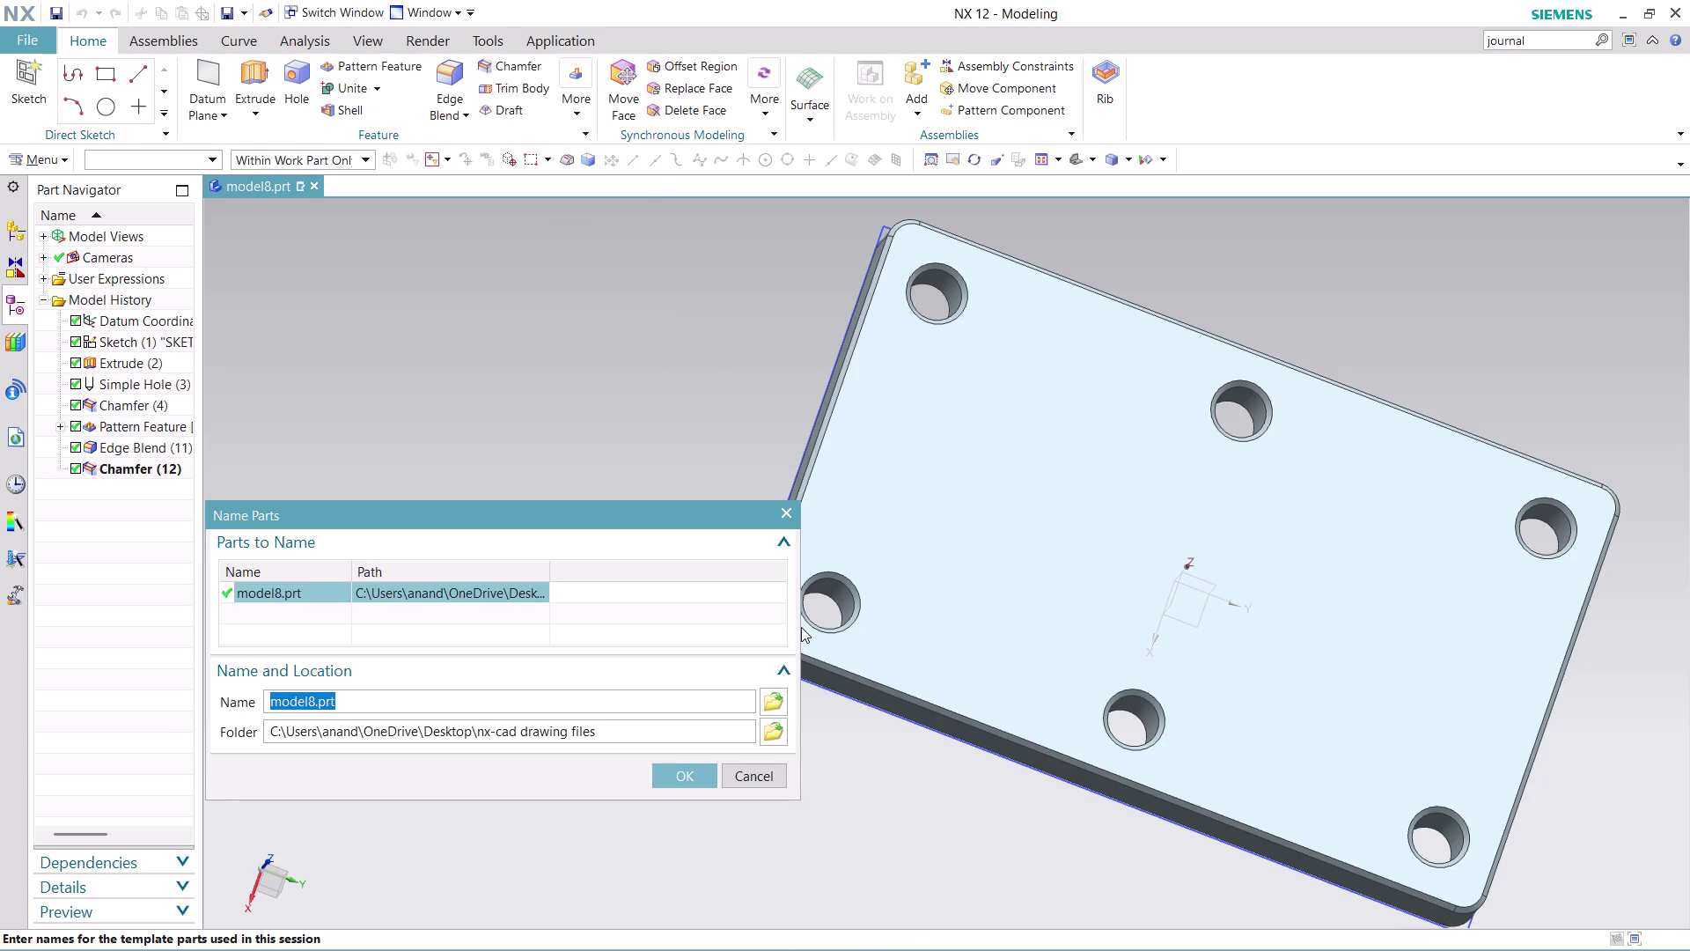
click(778, 700)
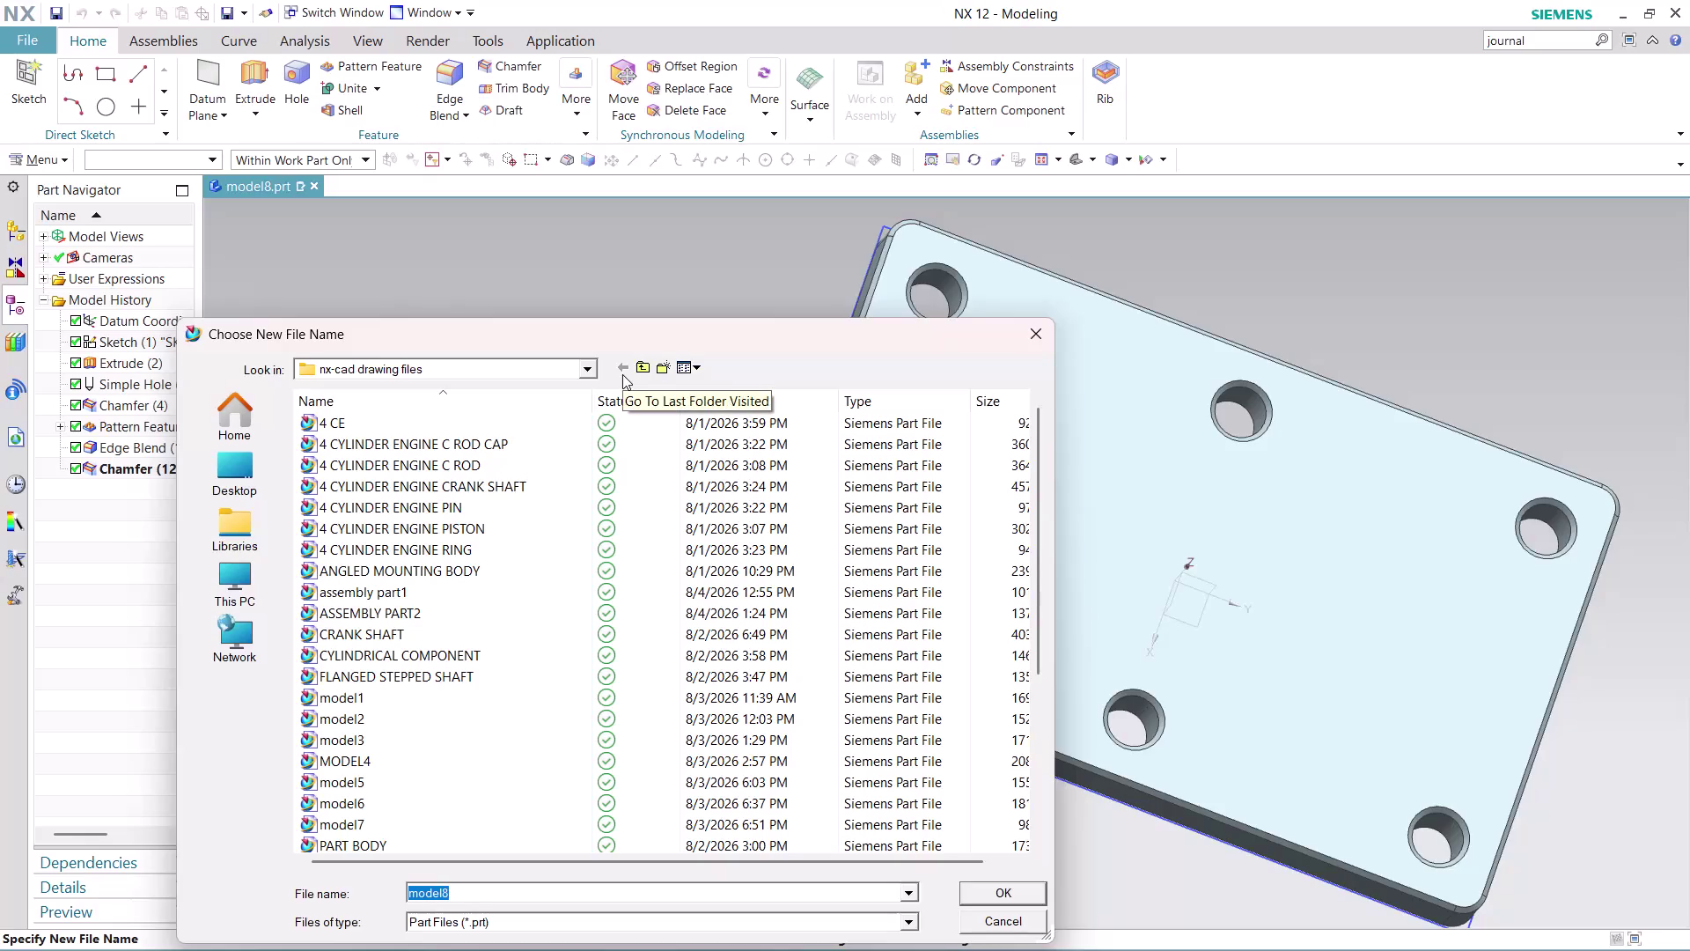
text(ASS)
text(E)
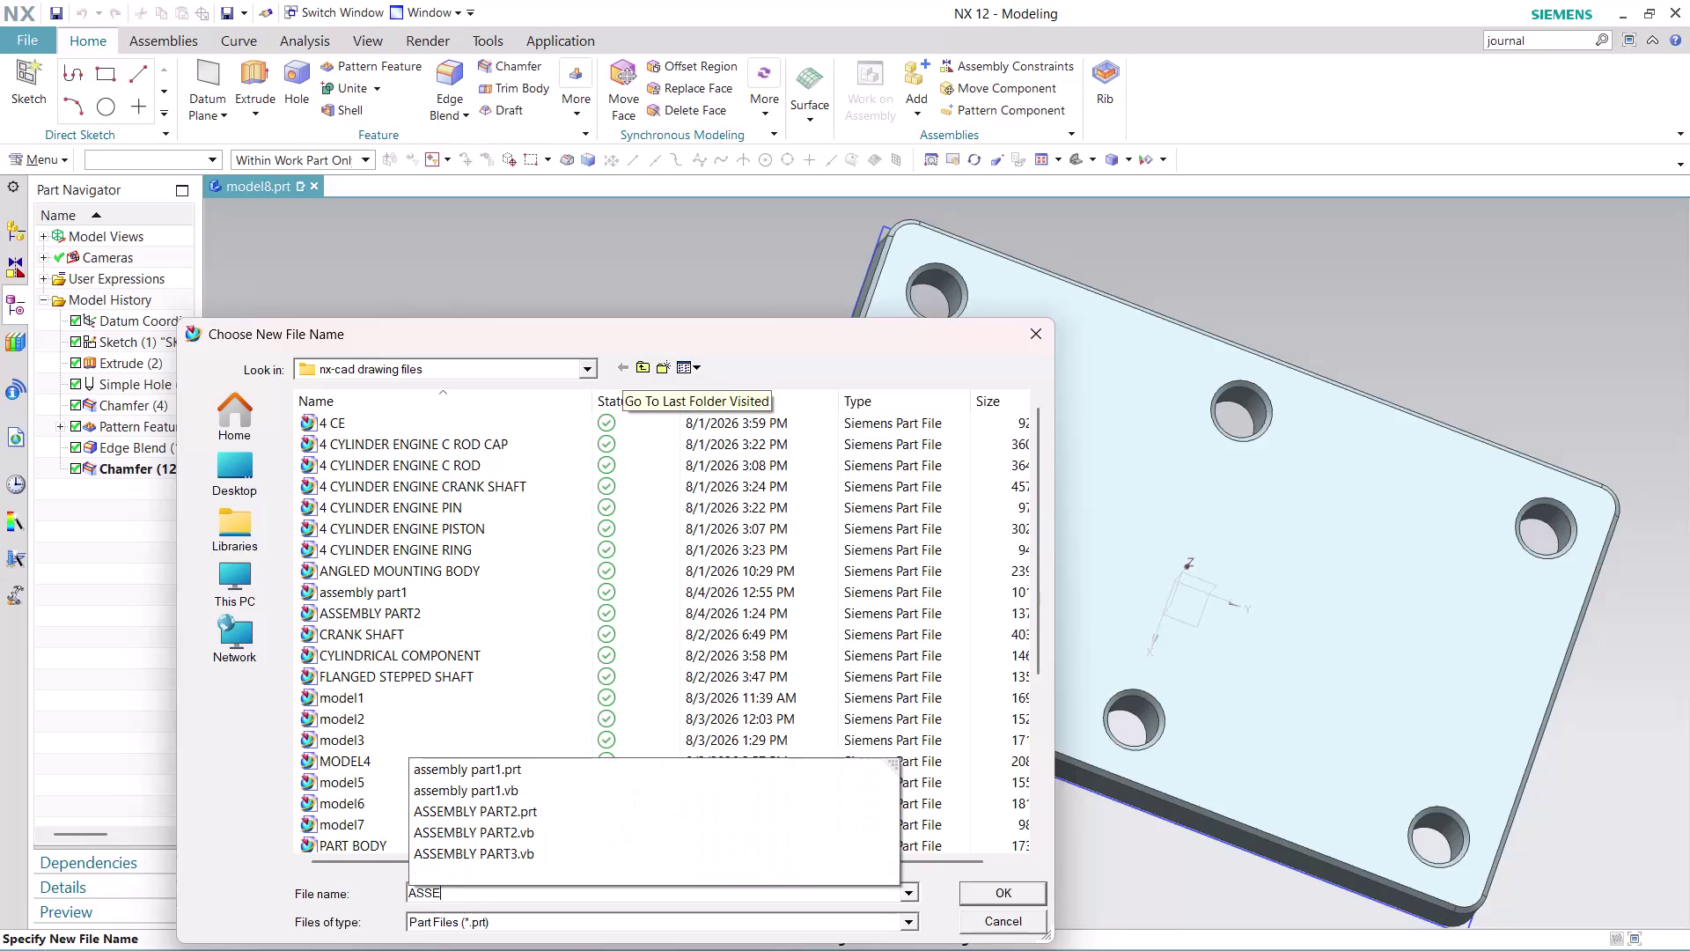
text(MBLY)
key(space)
text(PART)
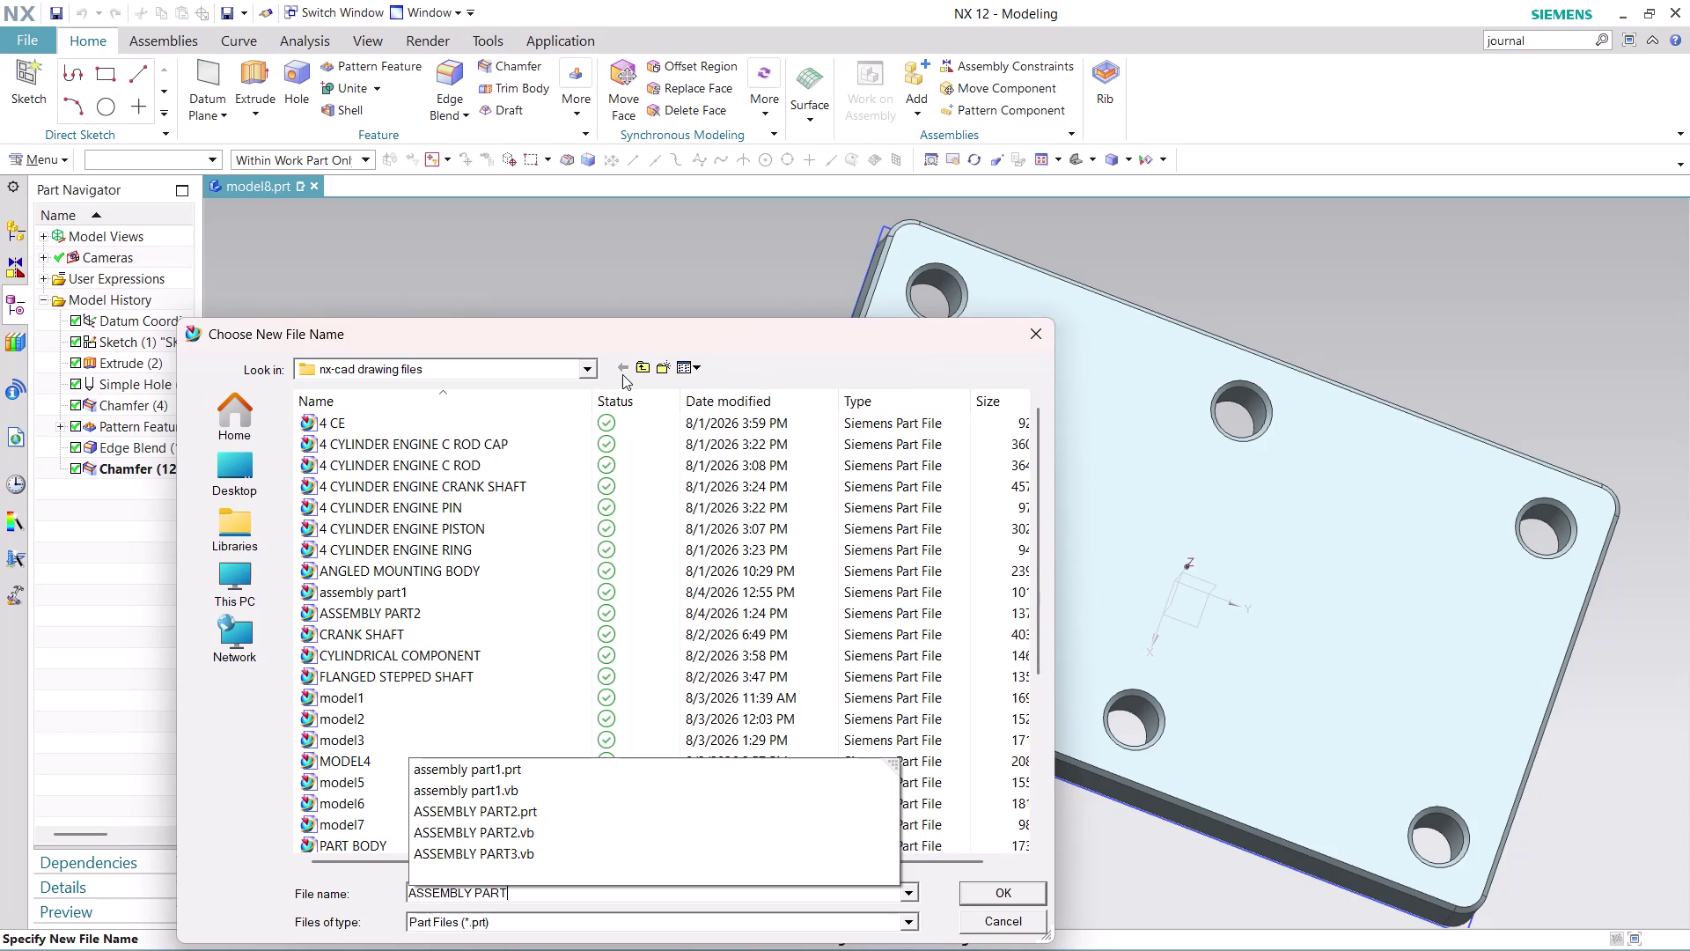
key(space)
text(3)
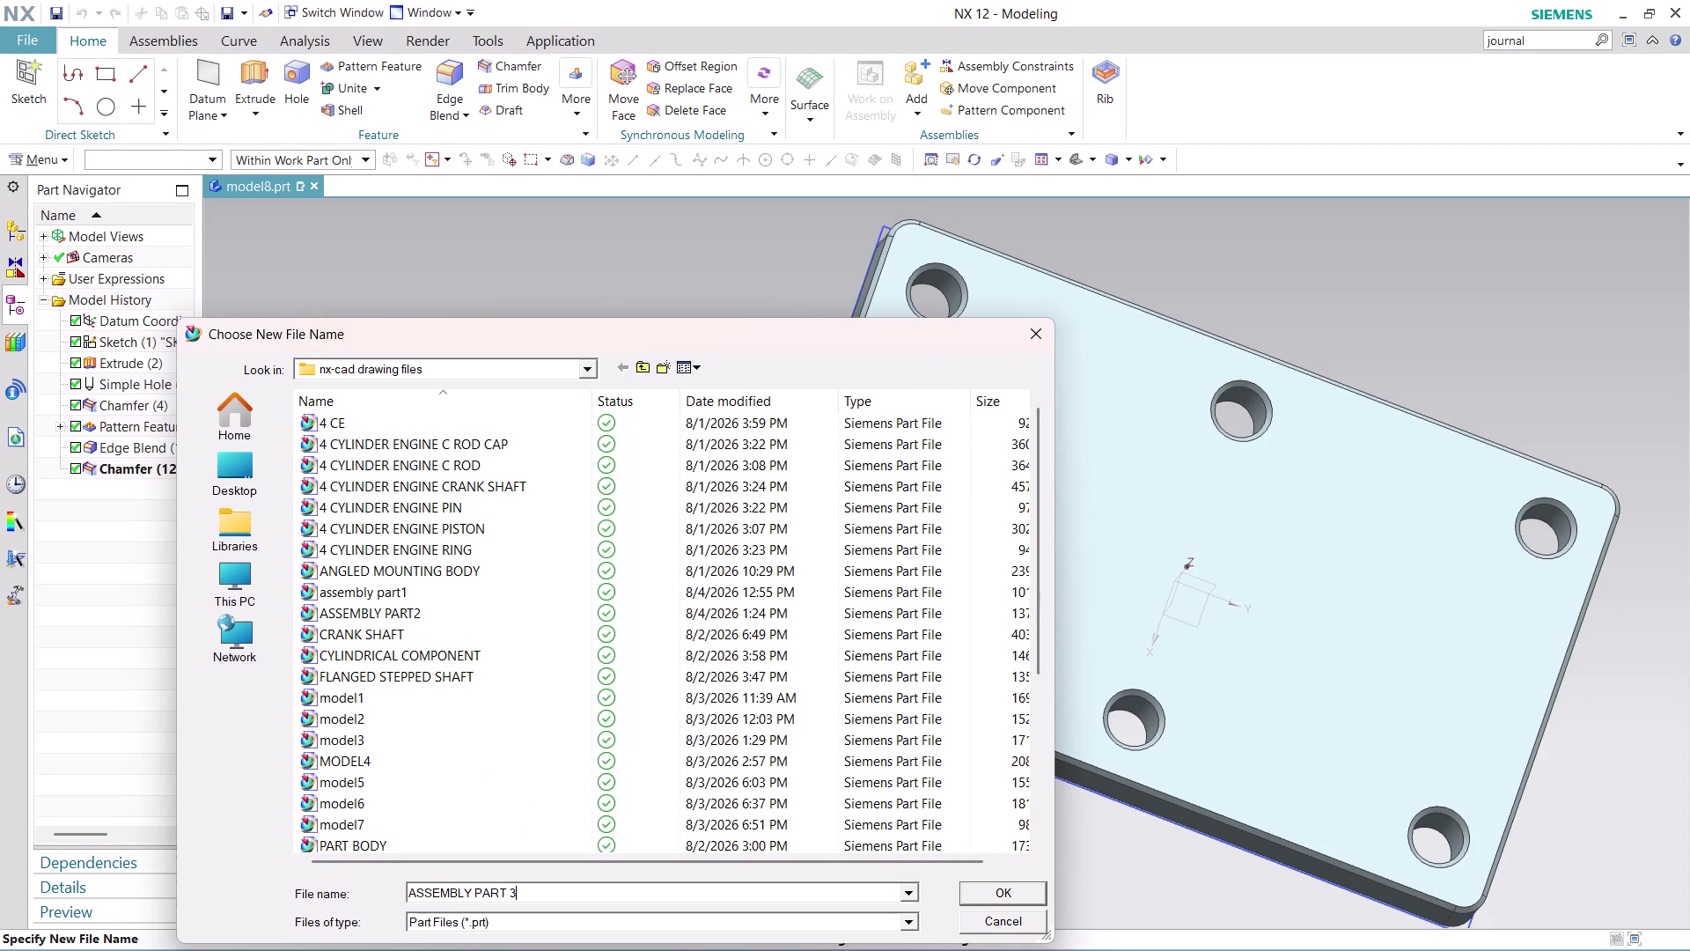
click(1016, 897)
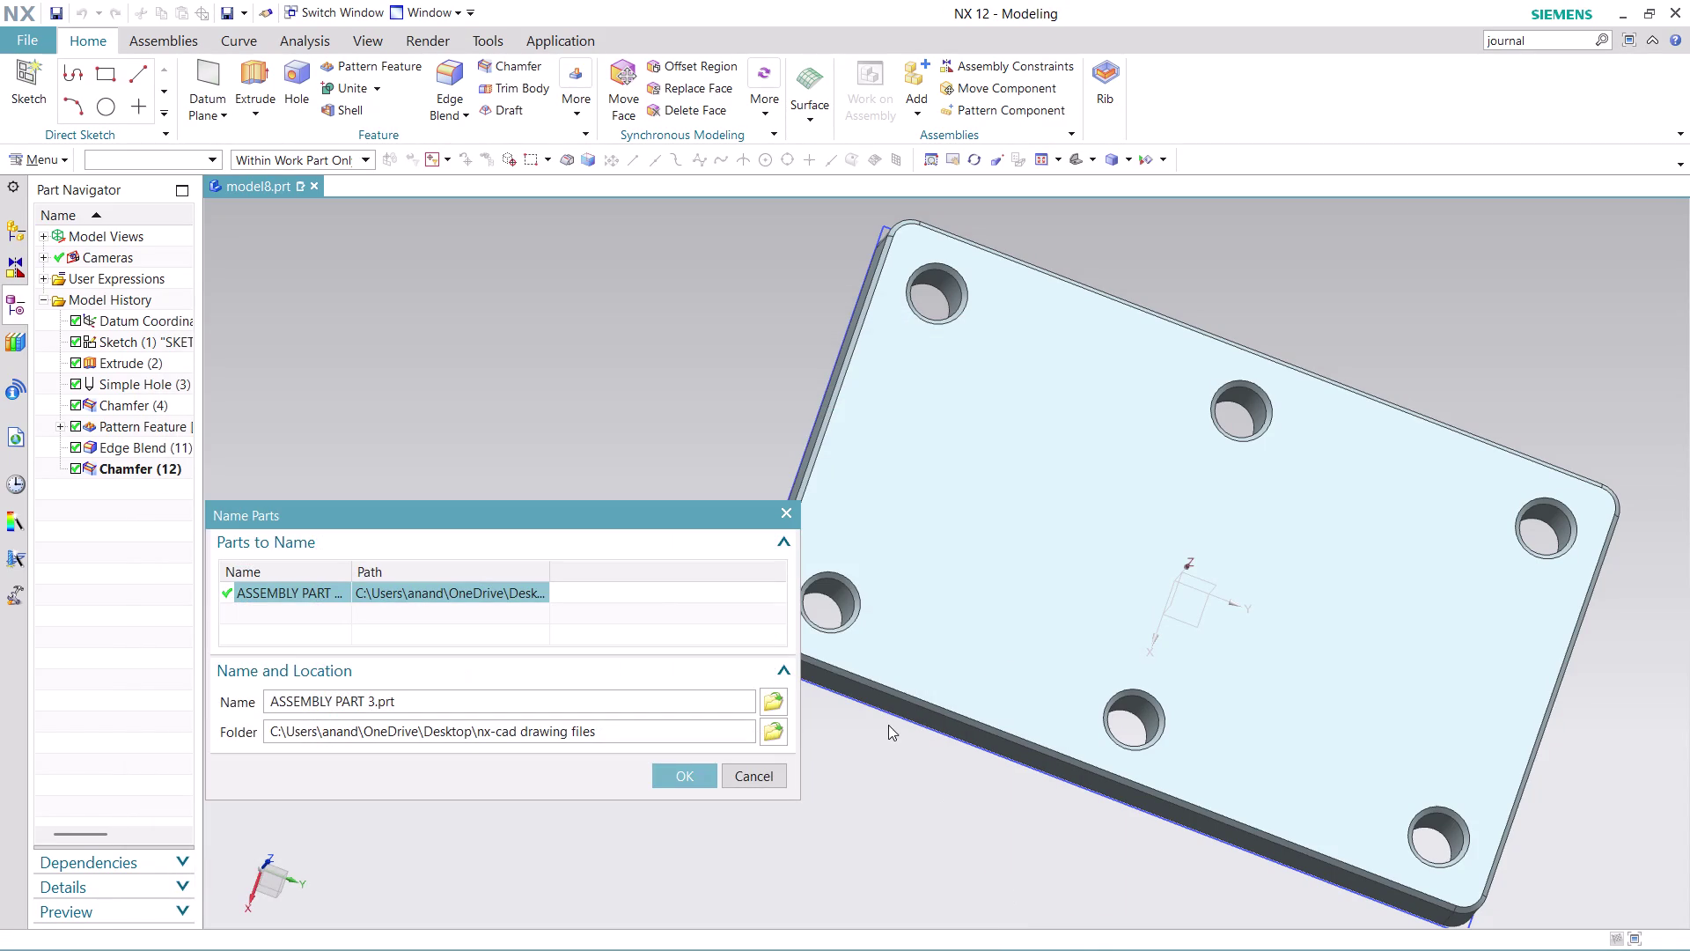
click(684, 781)
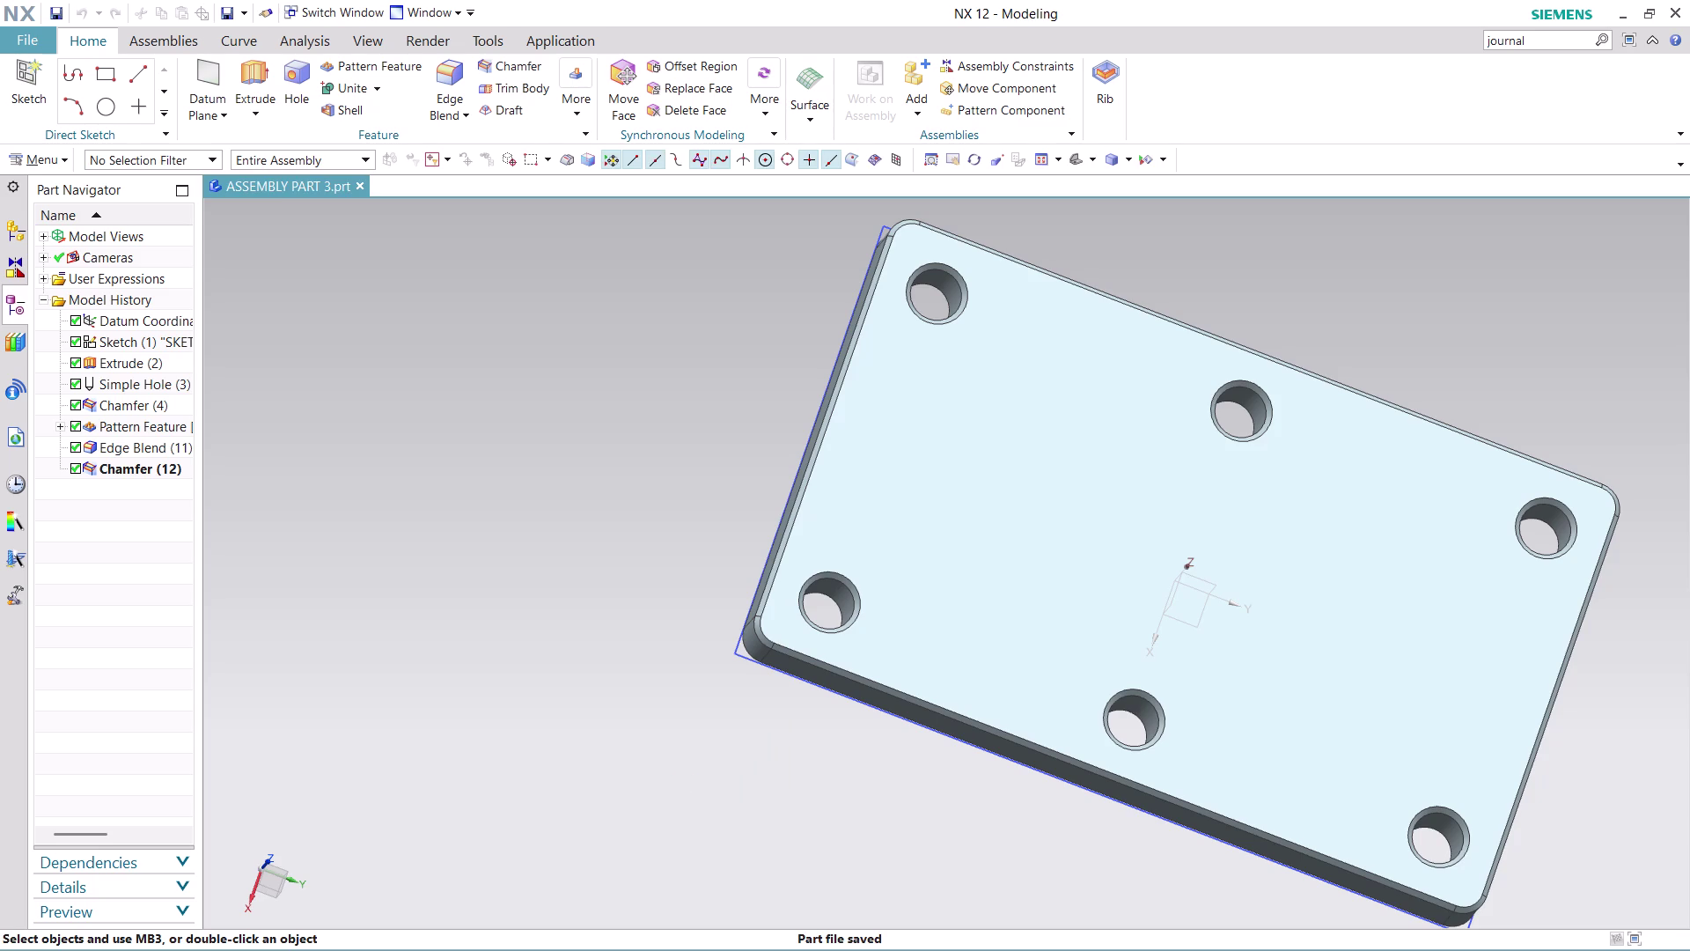
click(20, 35)
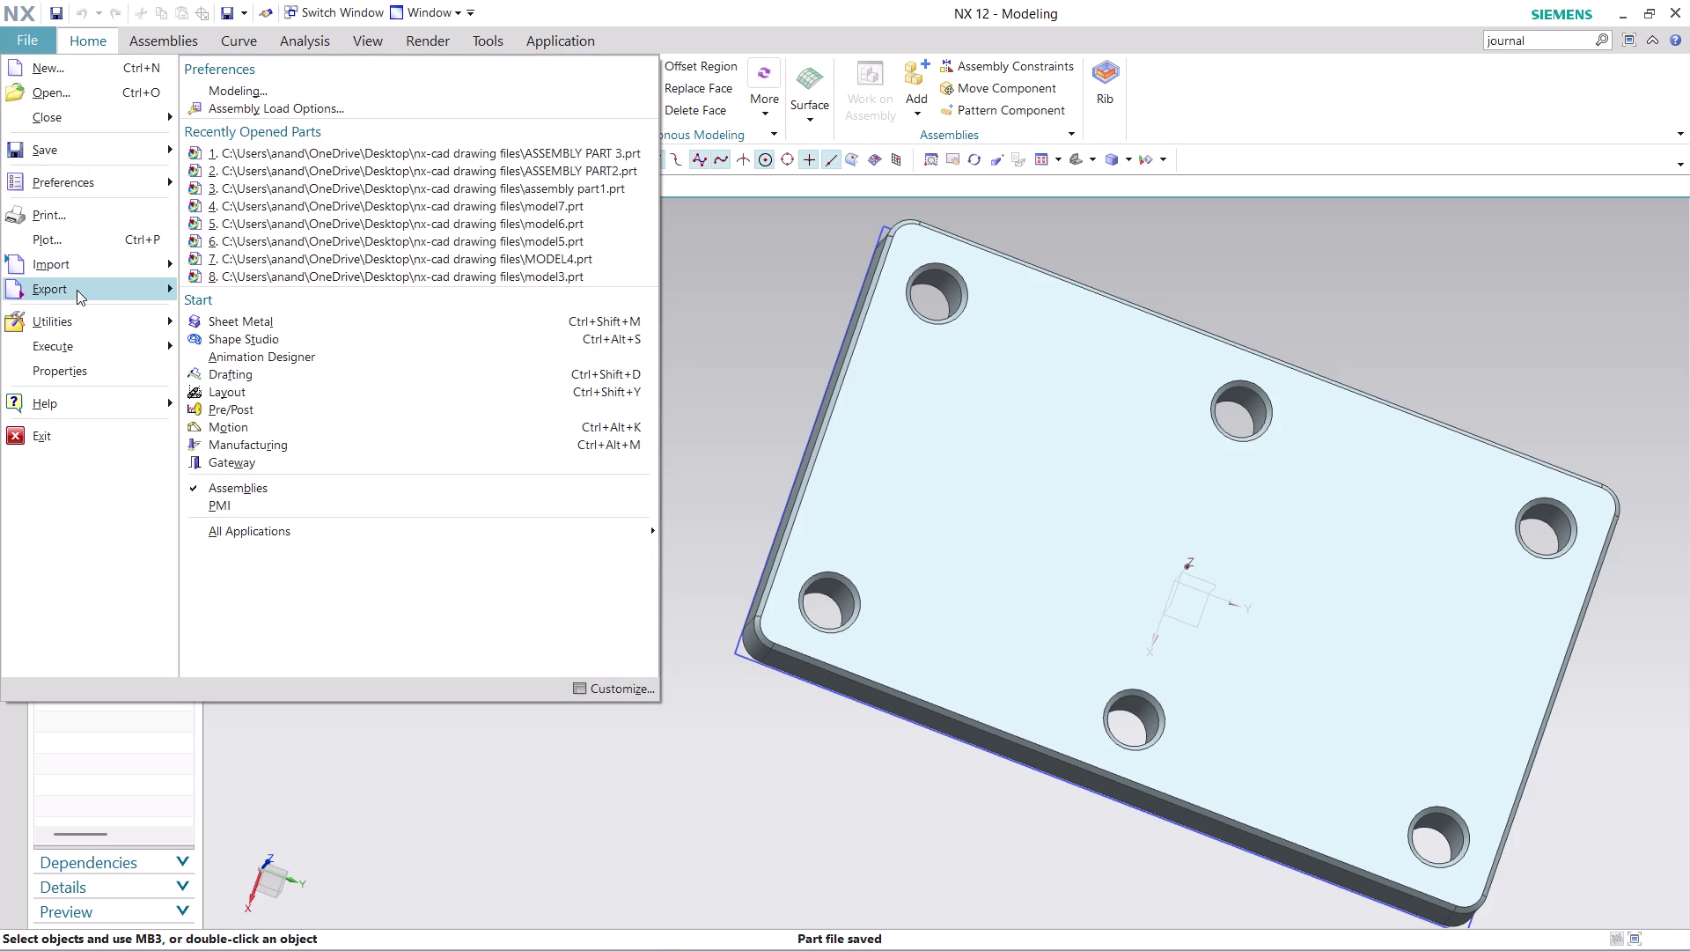
Export the plate's Current Display to a PDF in the nx-cad drawing files folder.
click(379, 275)
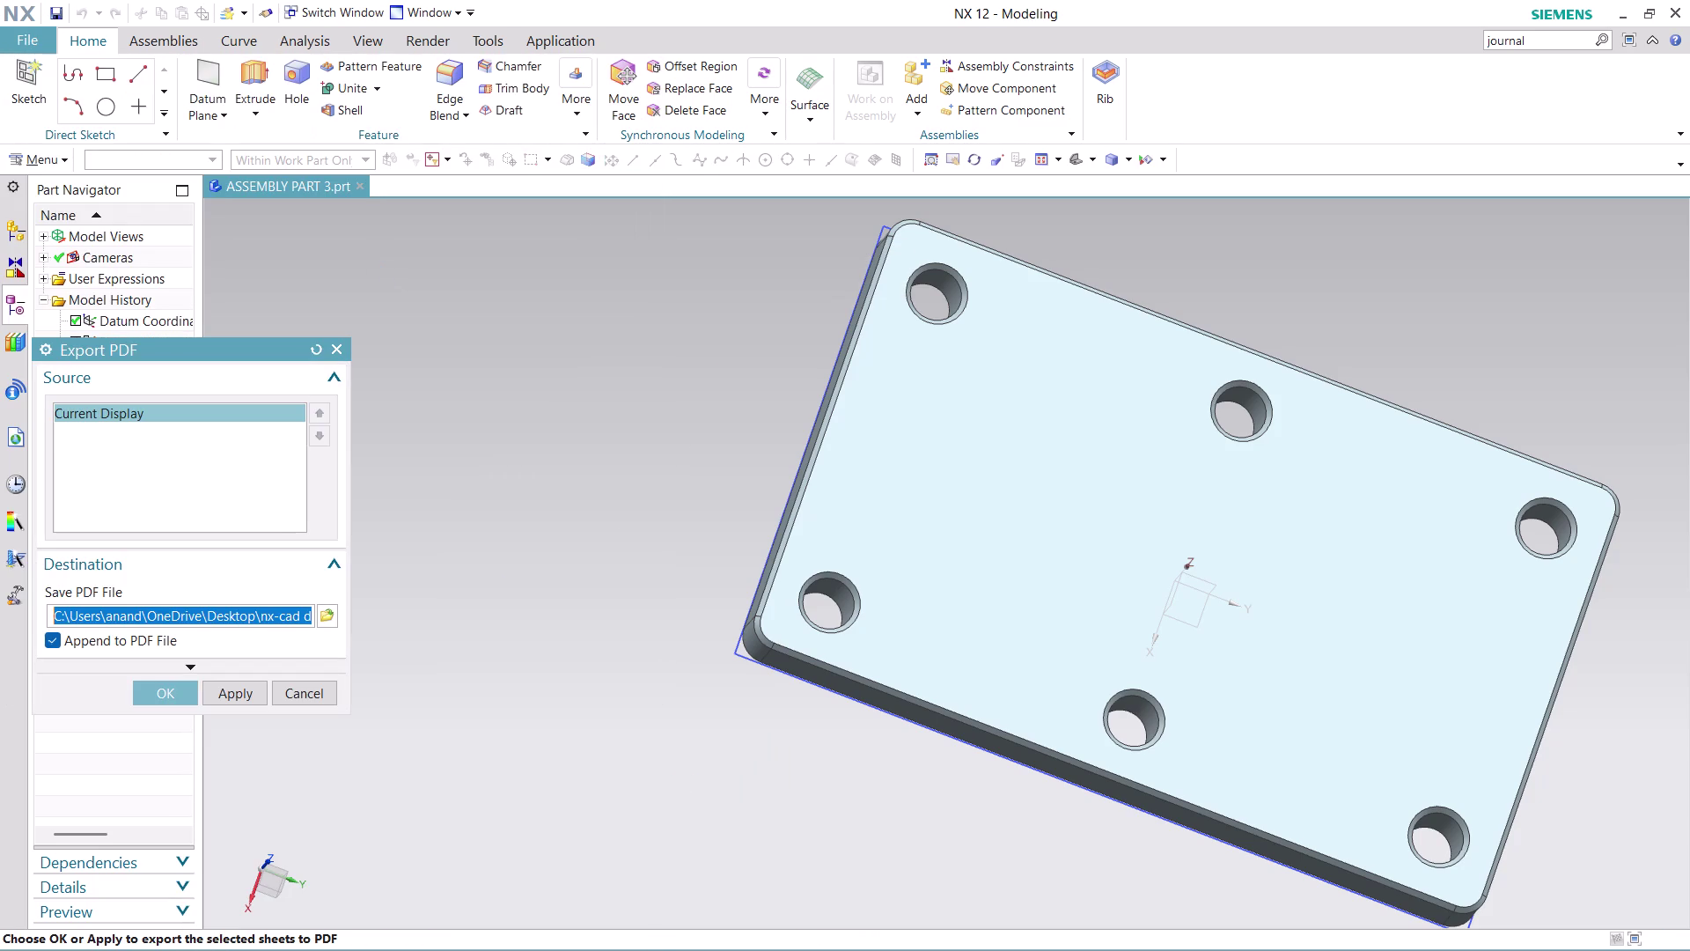
click(168, 690)
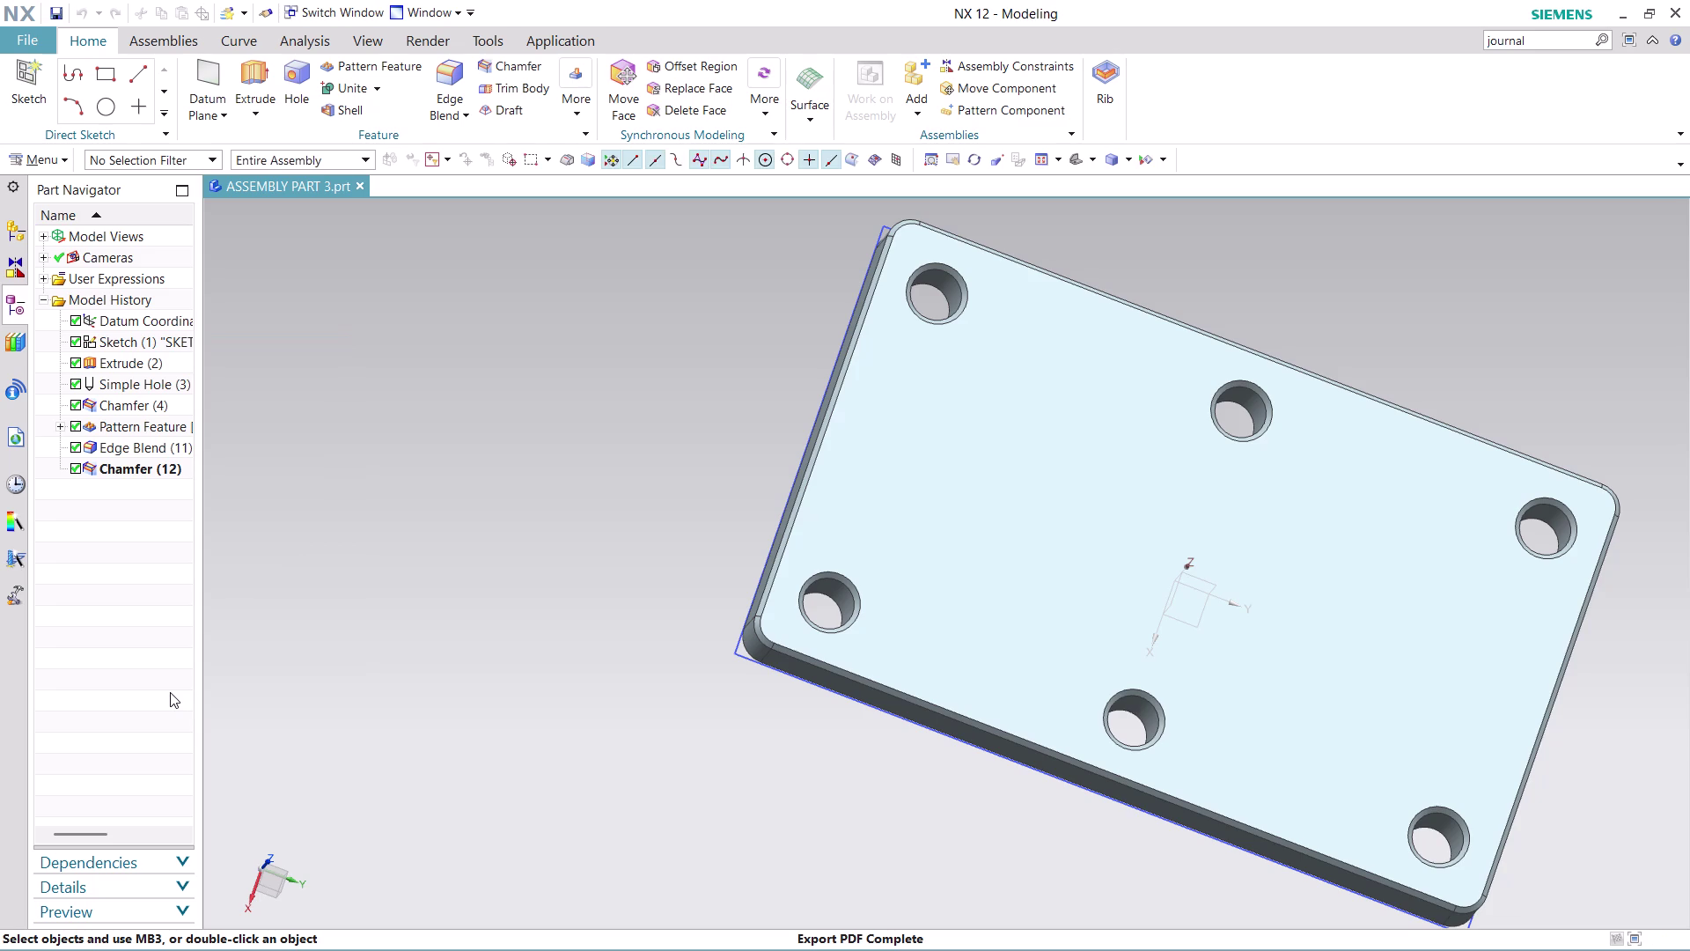